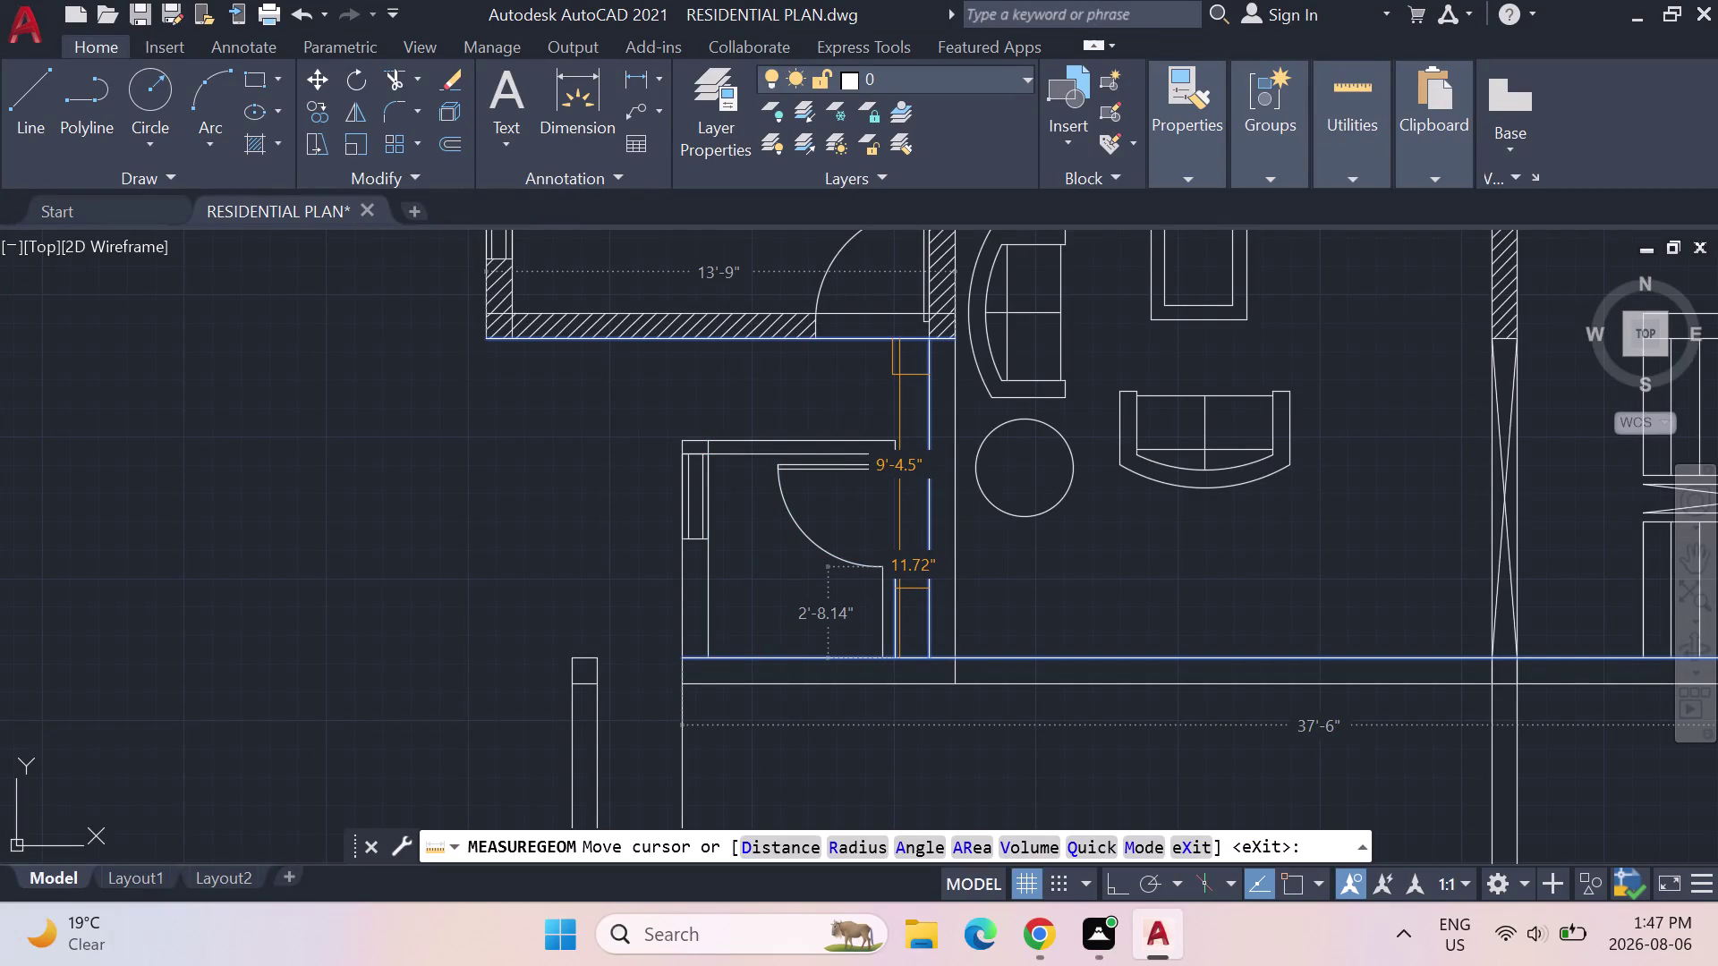
End the previous distance measurement and clear the command.
scroll(down, 3)
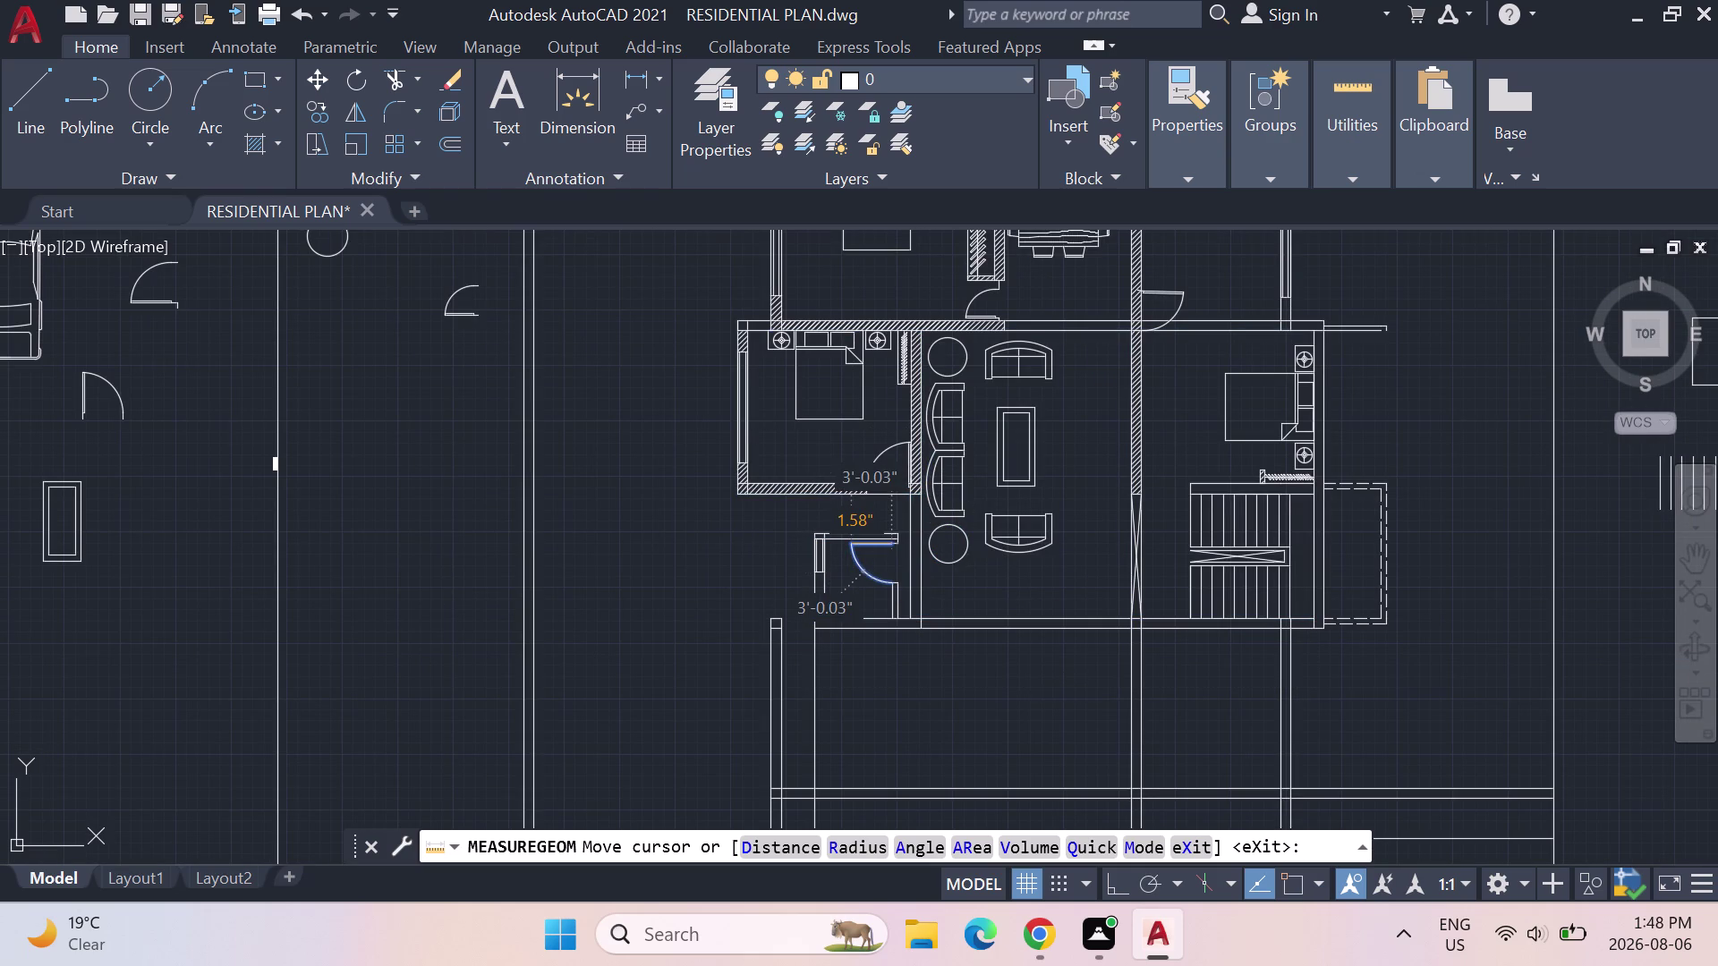
scroll(down, 3)
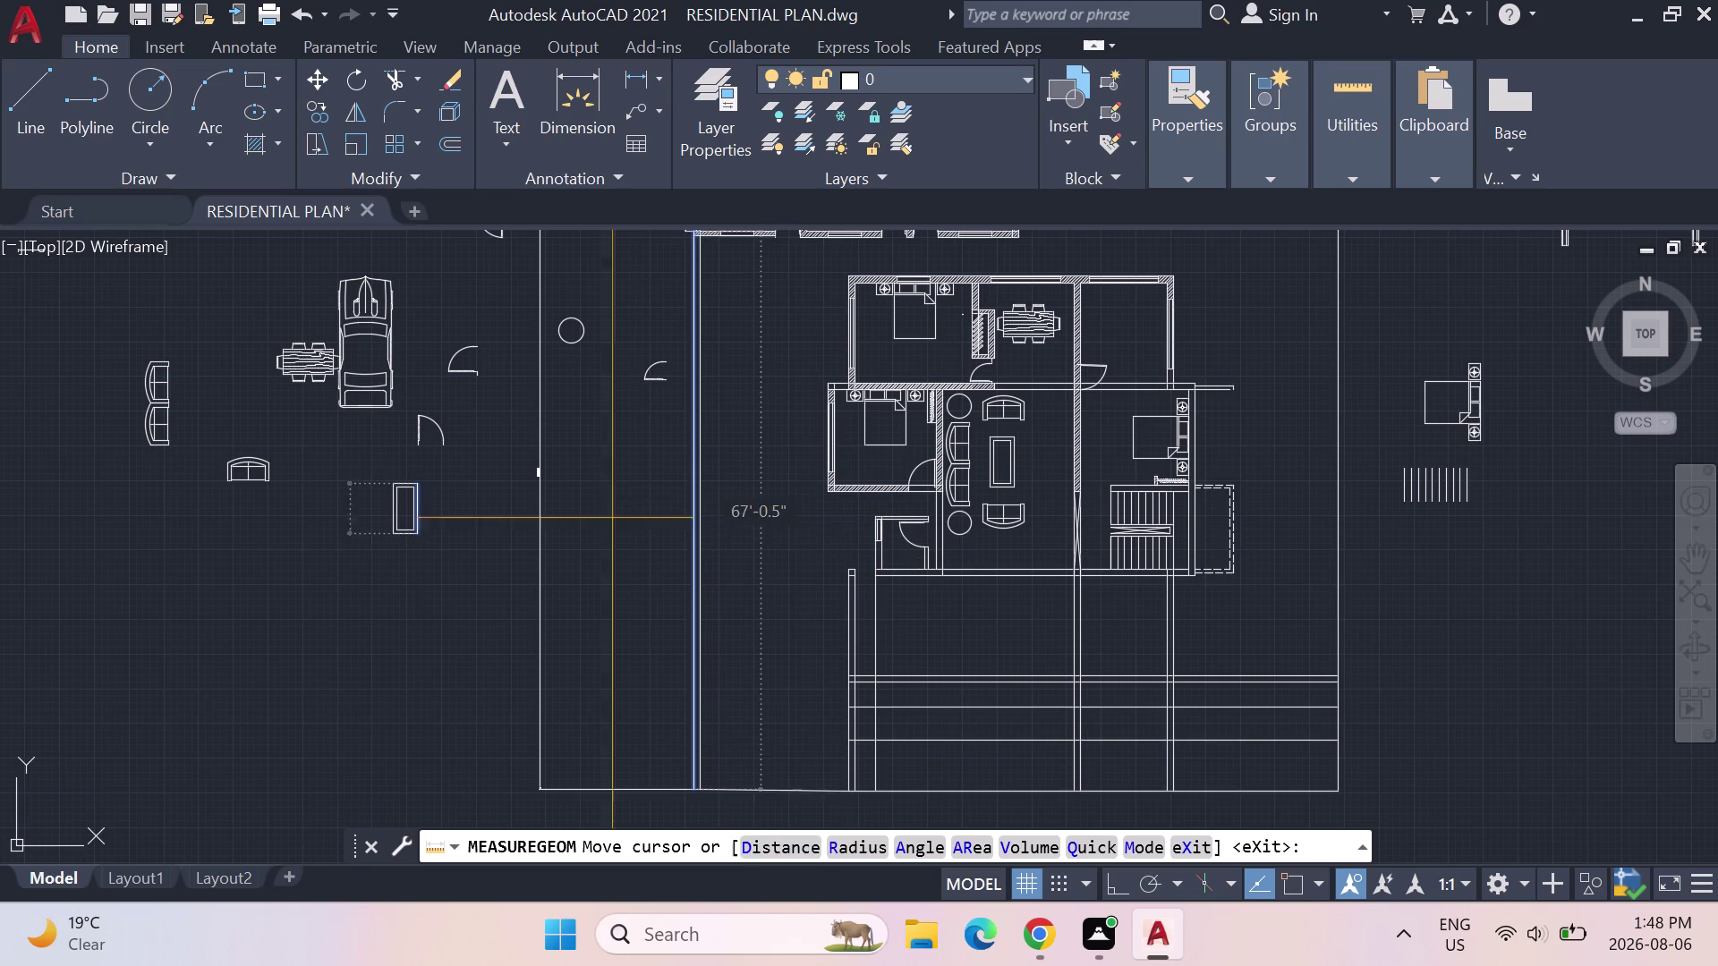
key(Escape)
key(Escape)
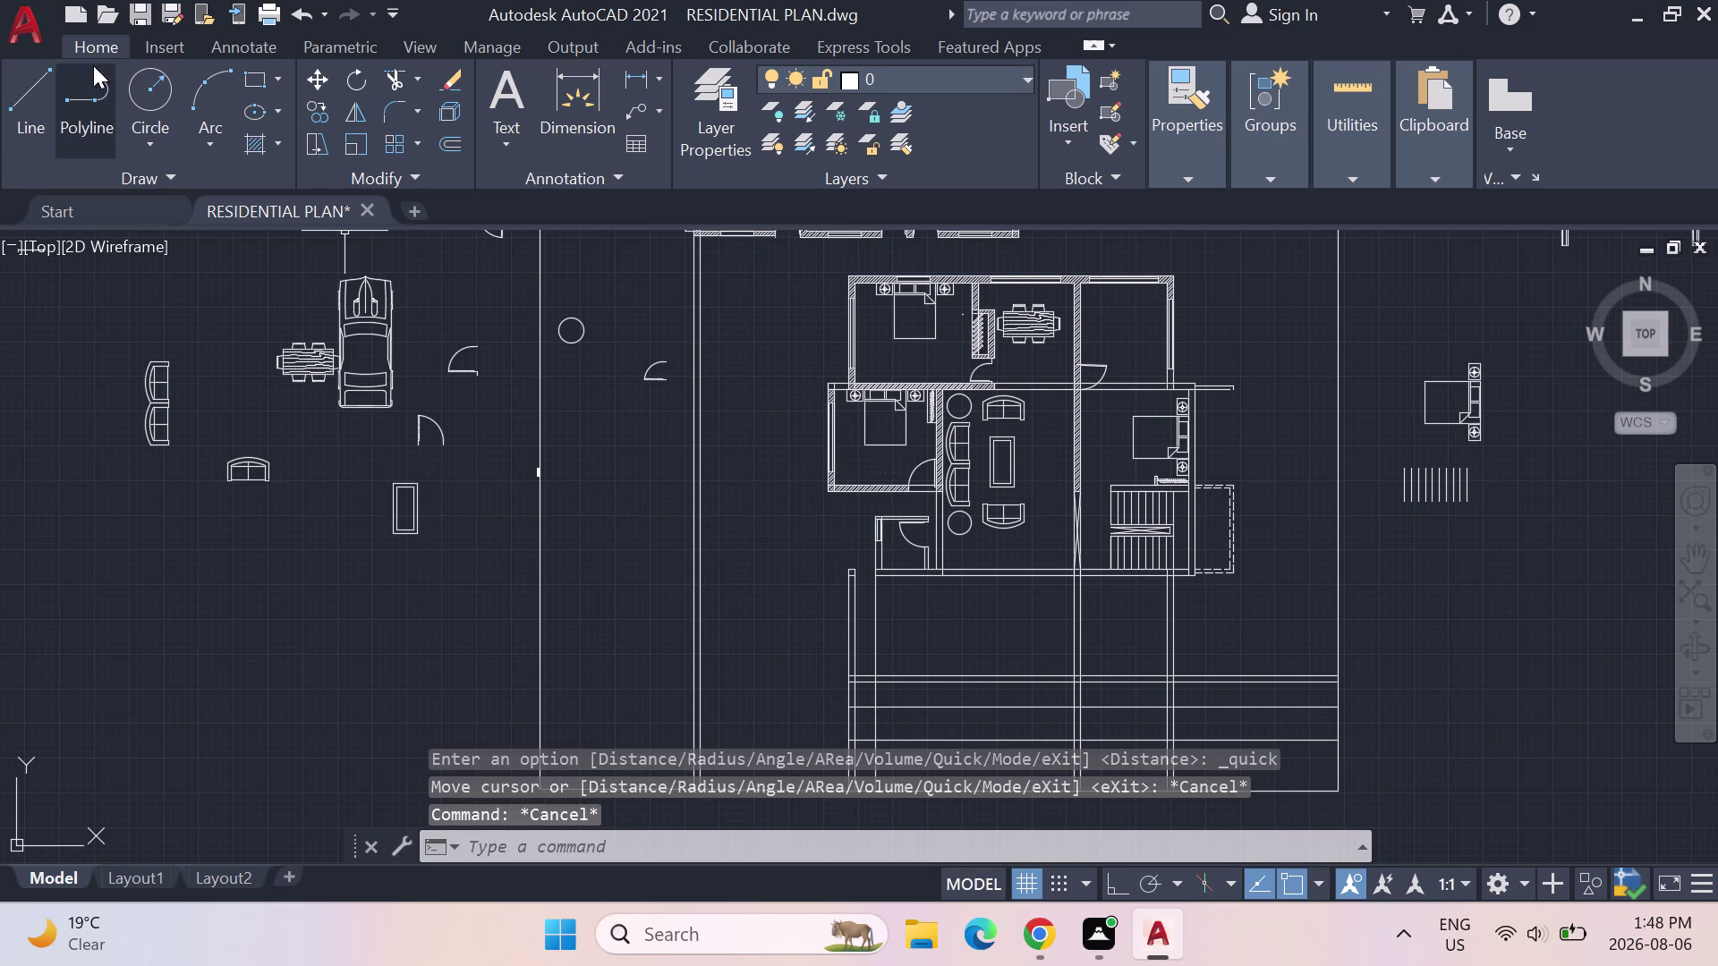
Begin an Ortho-constrained vertical line from the small room's corner, then cancel it.
click(30, 89)
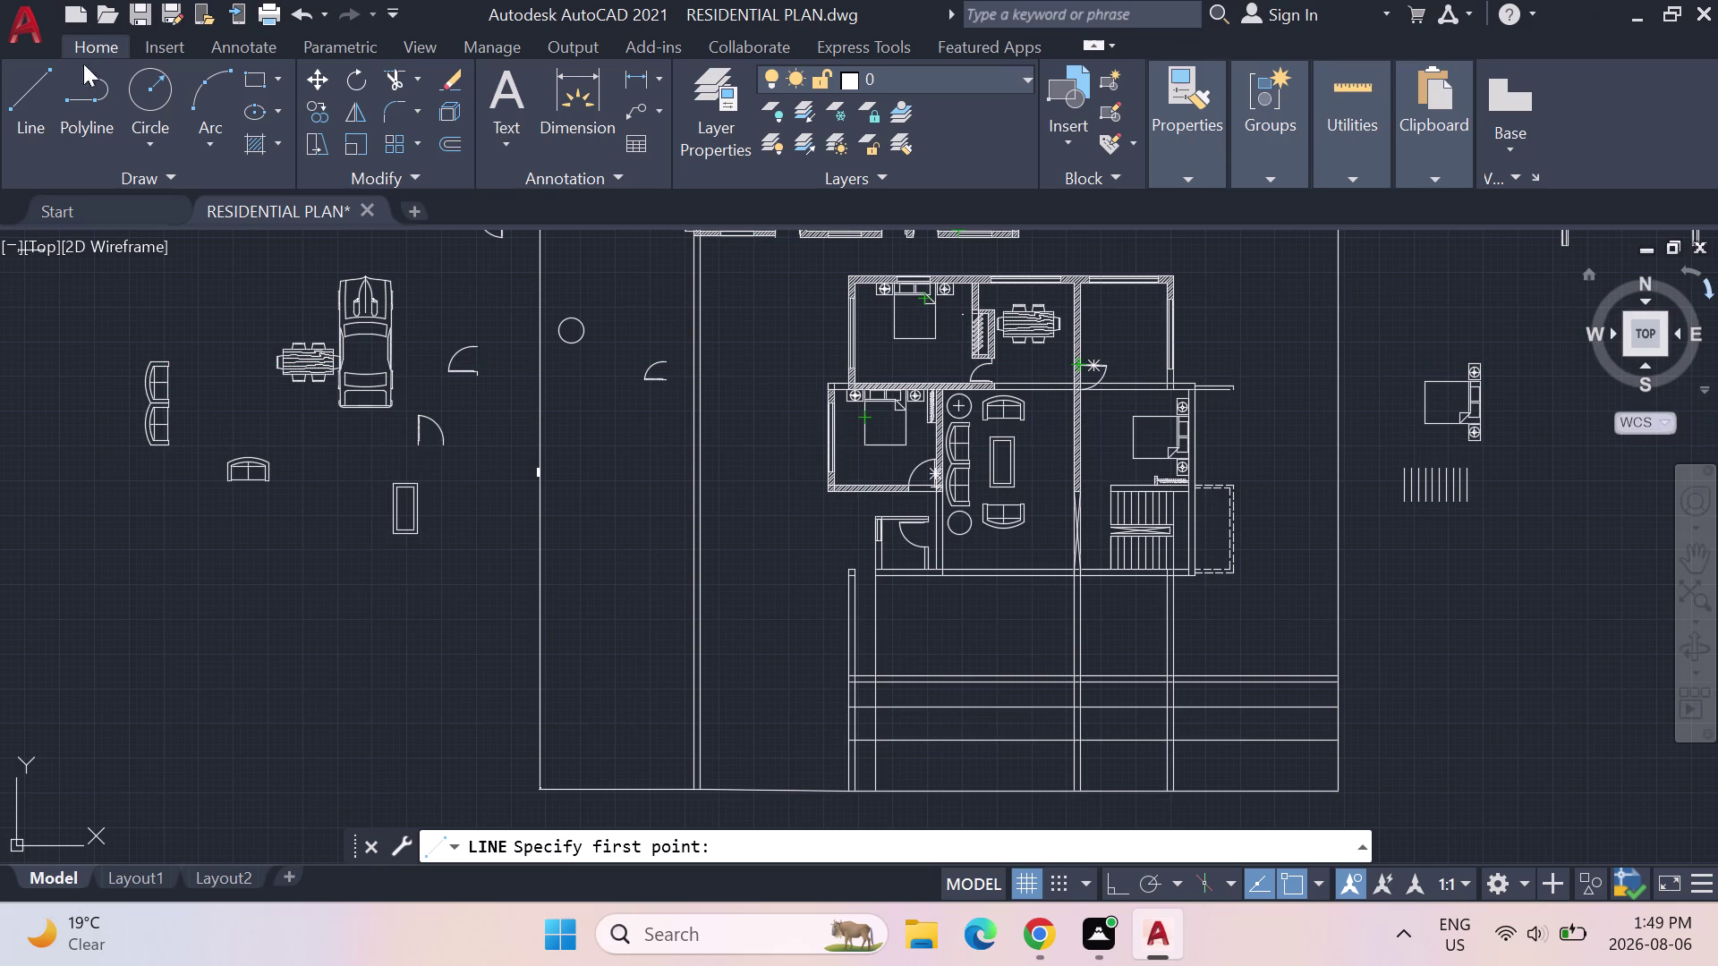
click(28, 111)
scroll(up, 3)
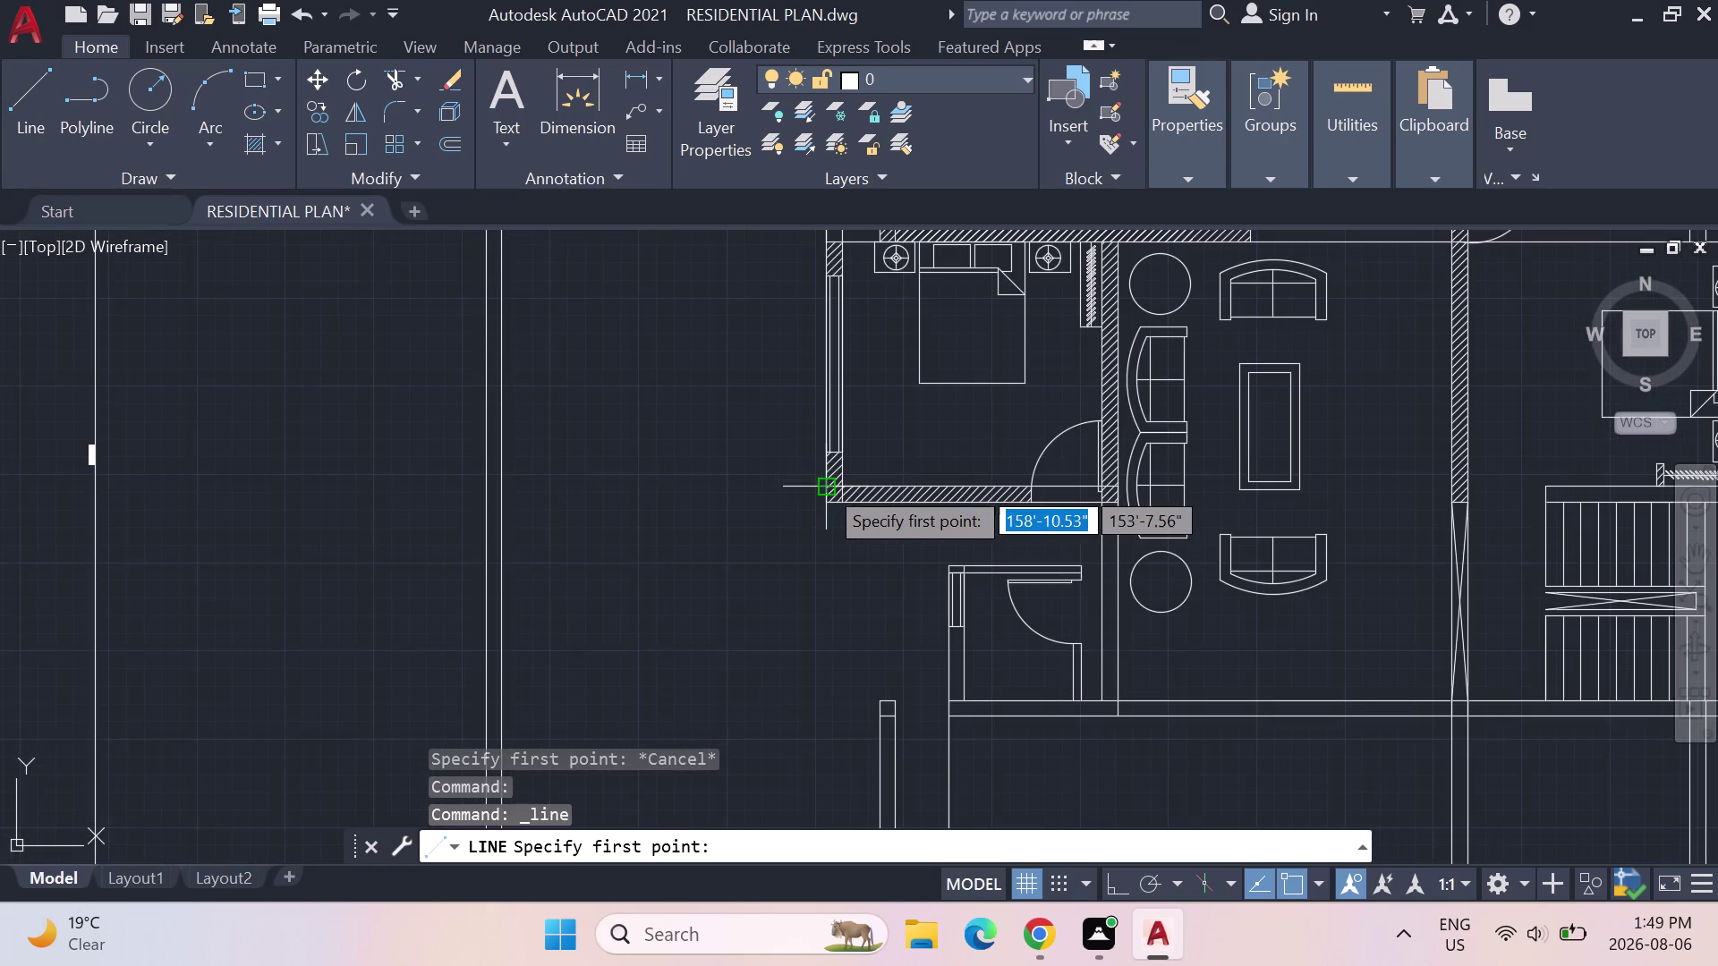
click(825, 500)
scroll(down, 3)
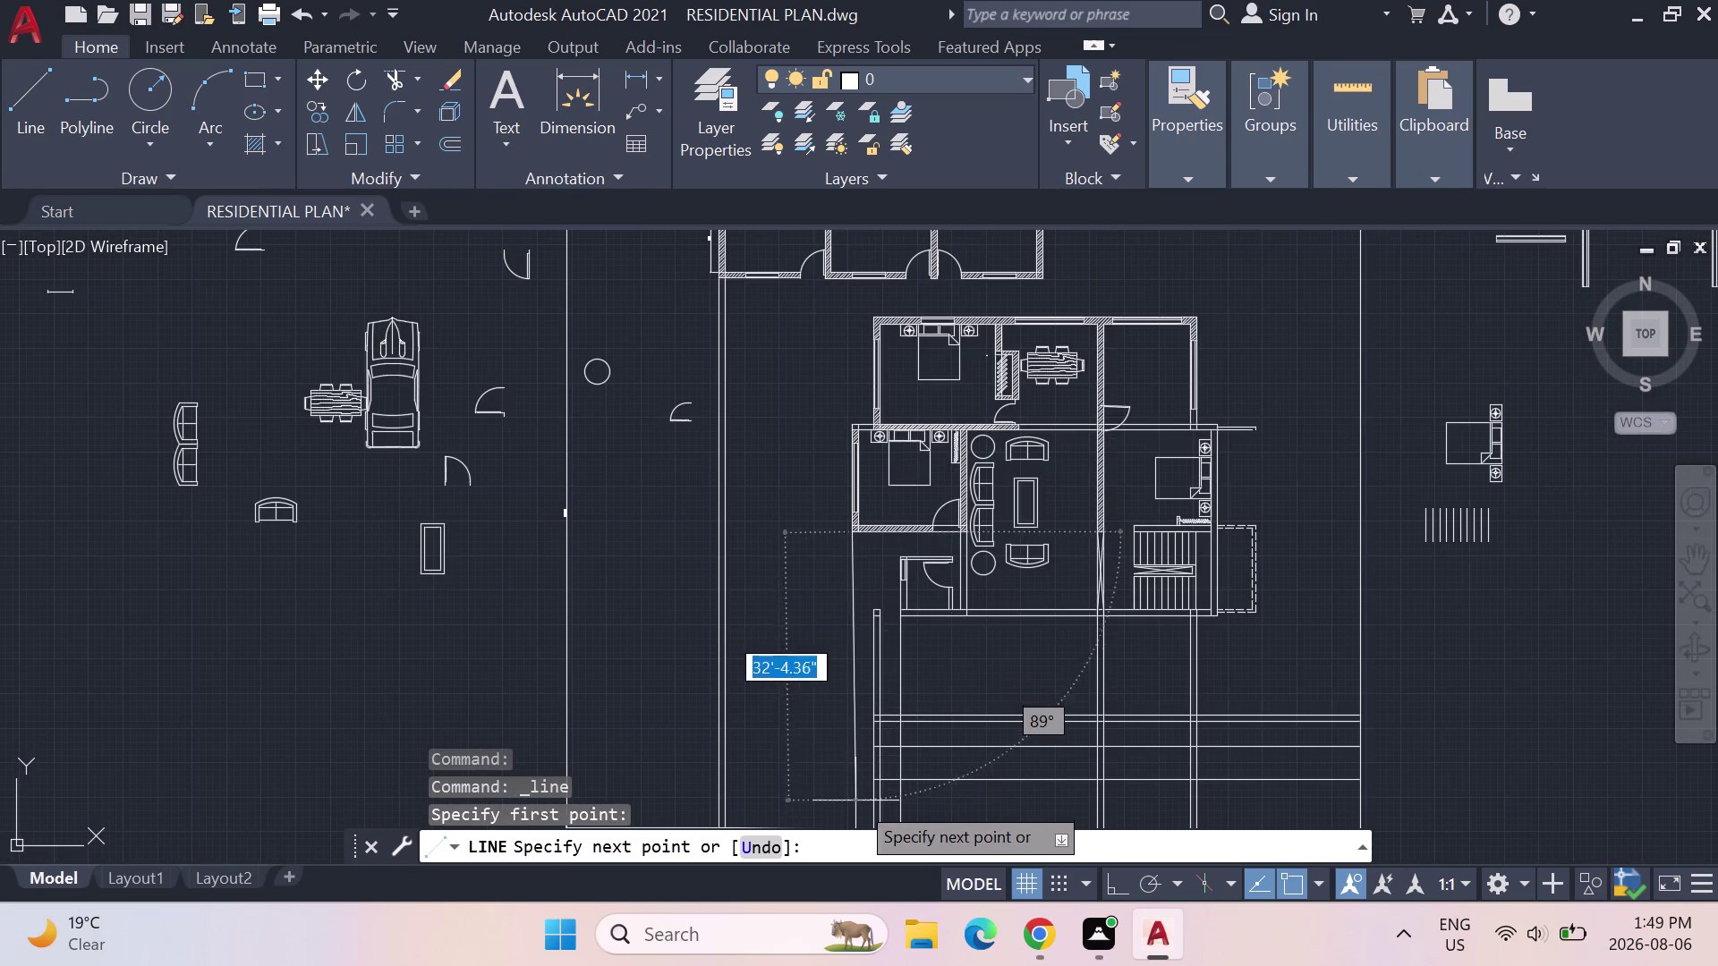
click(1110, 887)
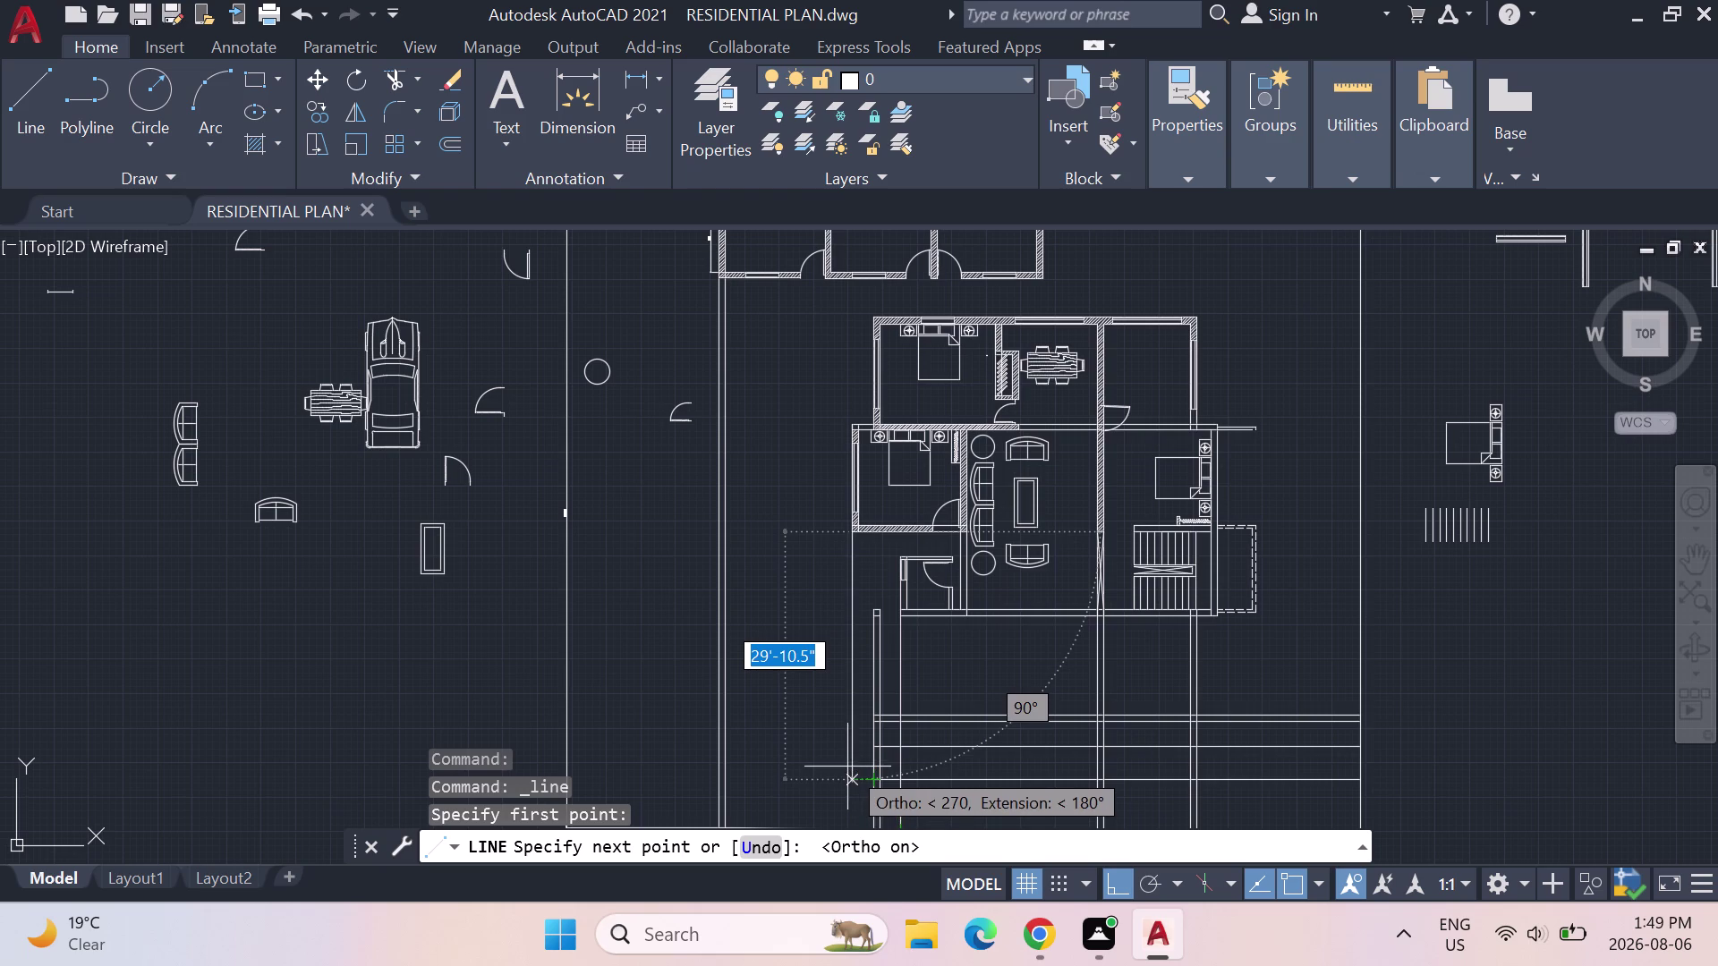
click(847, 767)
key(Escape)
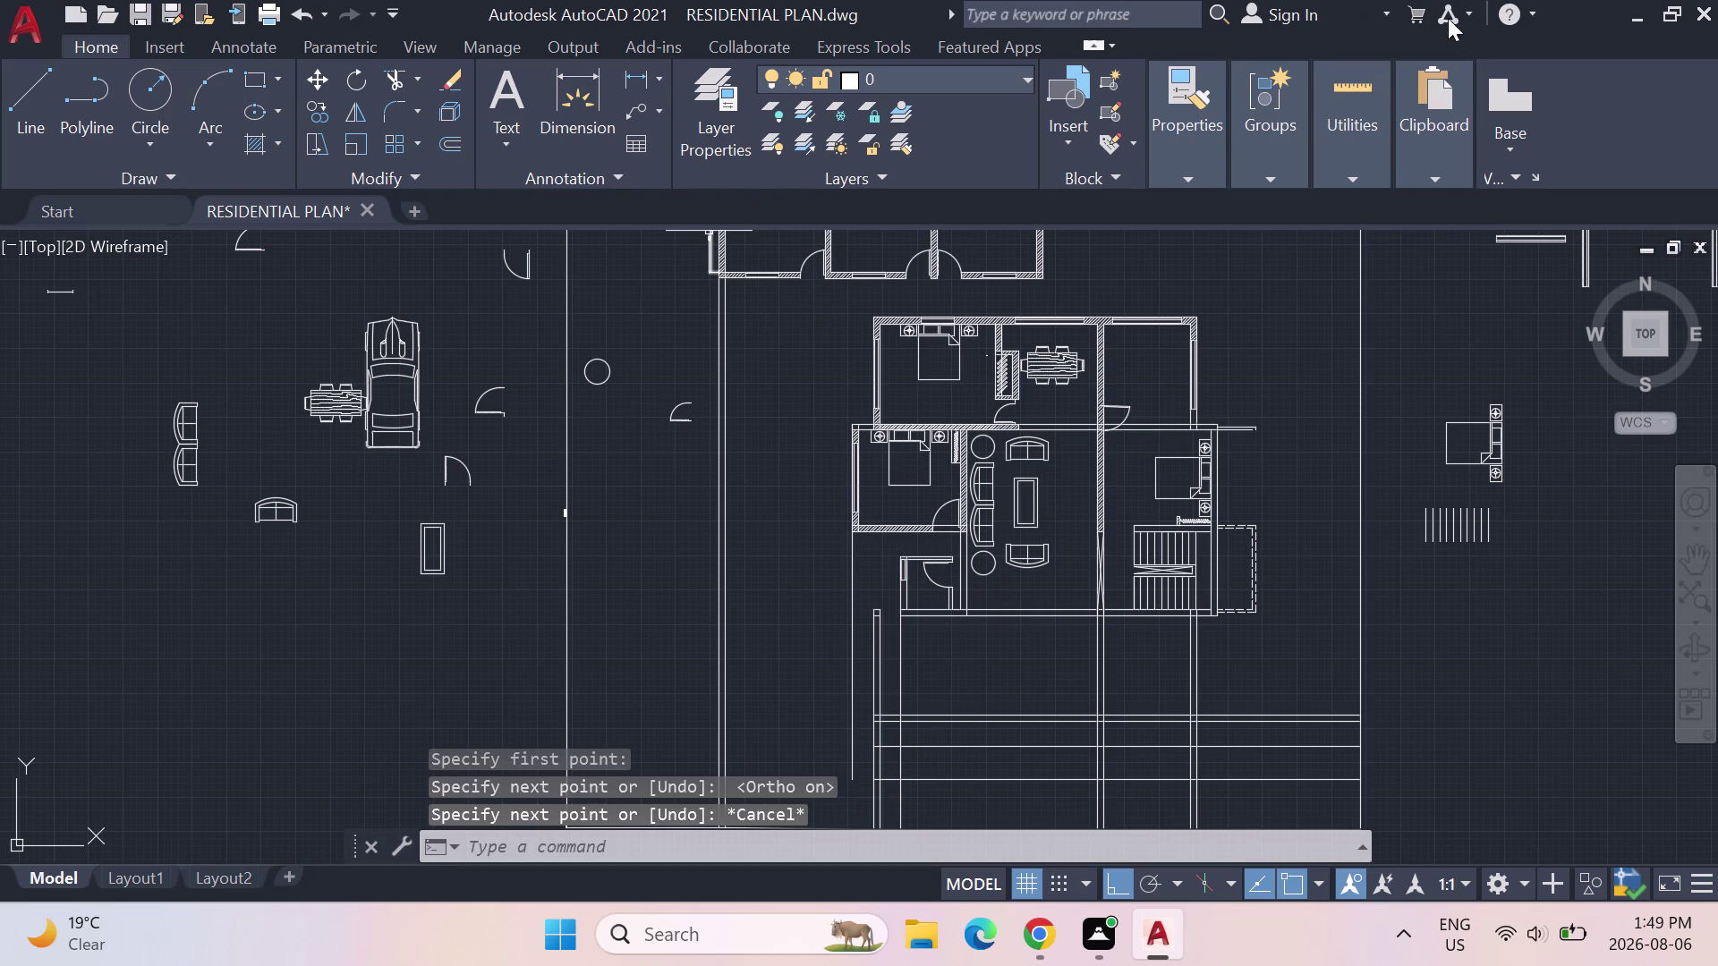
click(1373, 151)
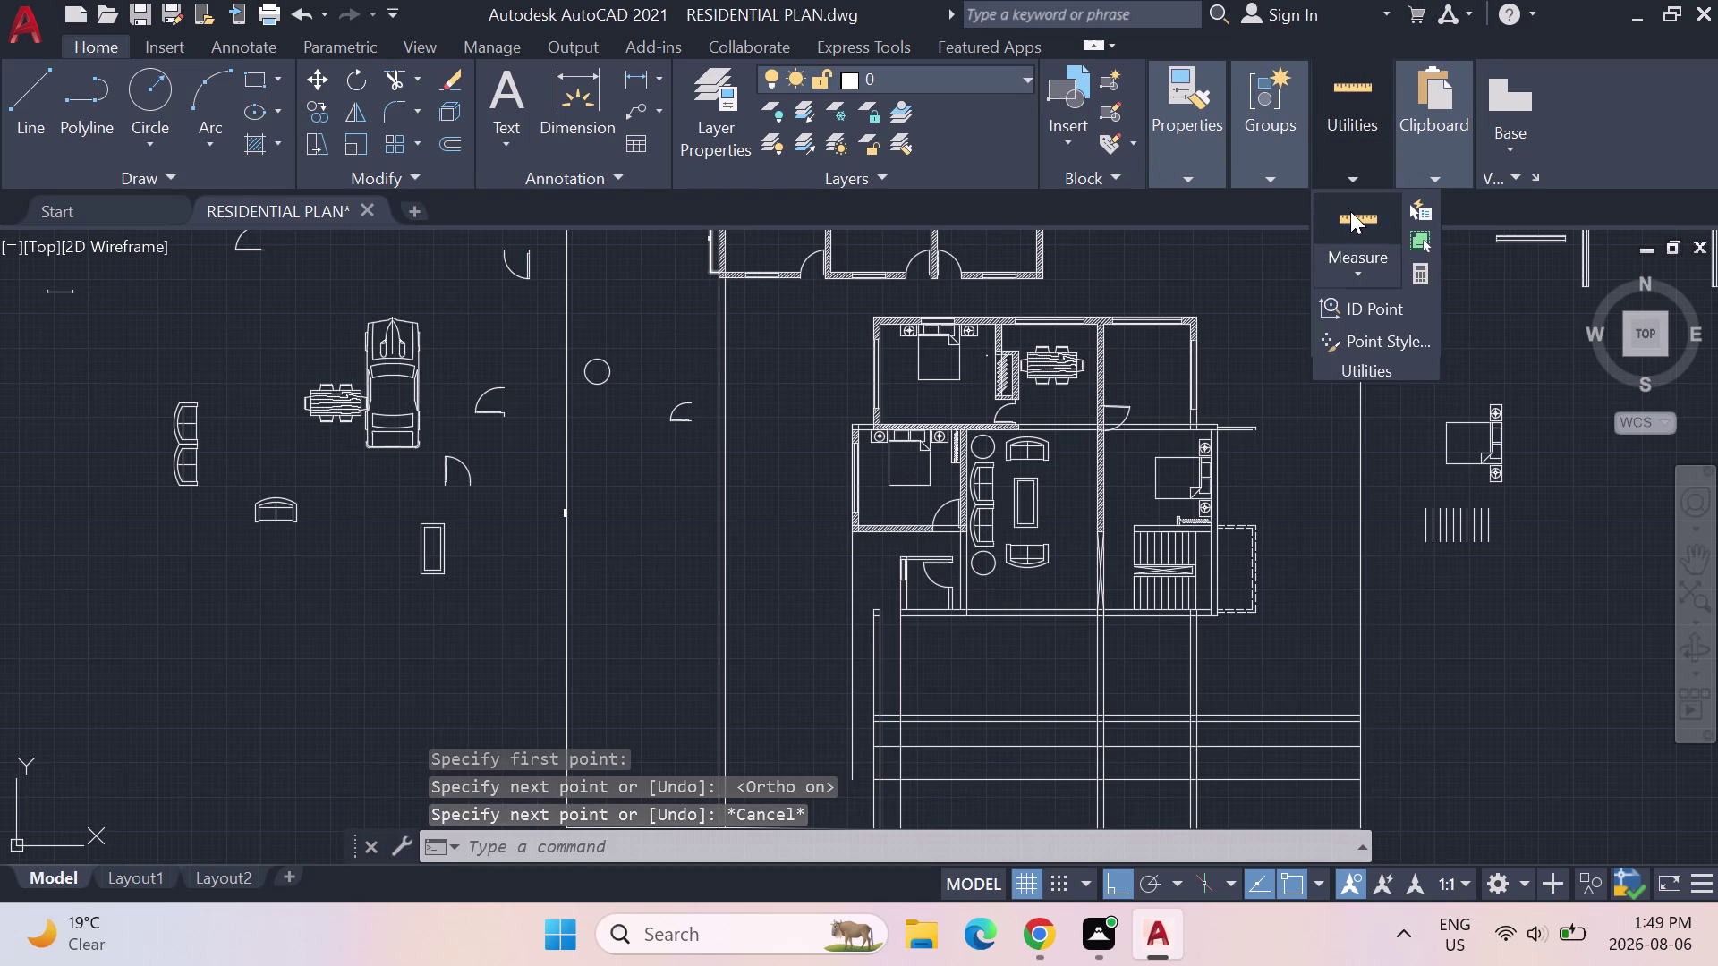
click(1350, 212)
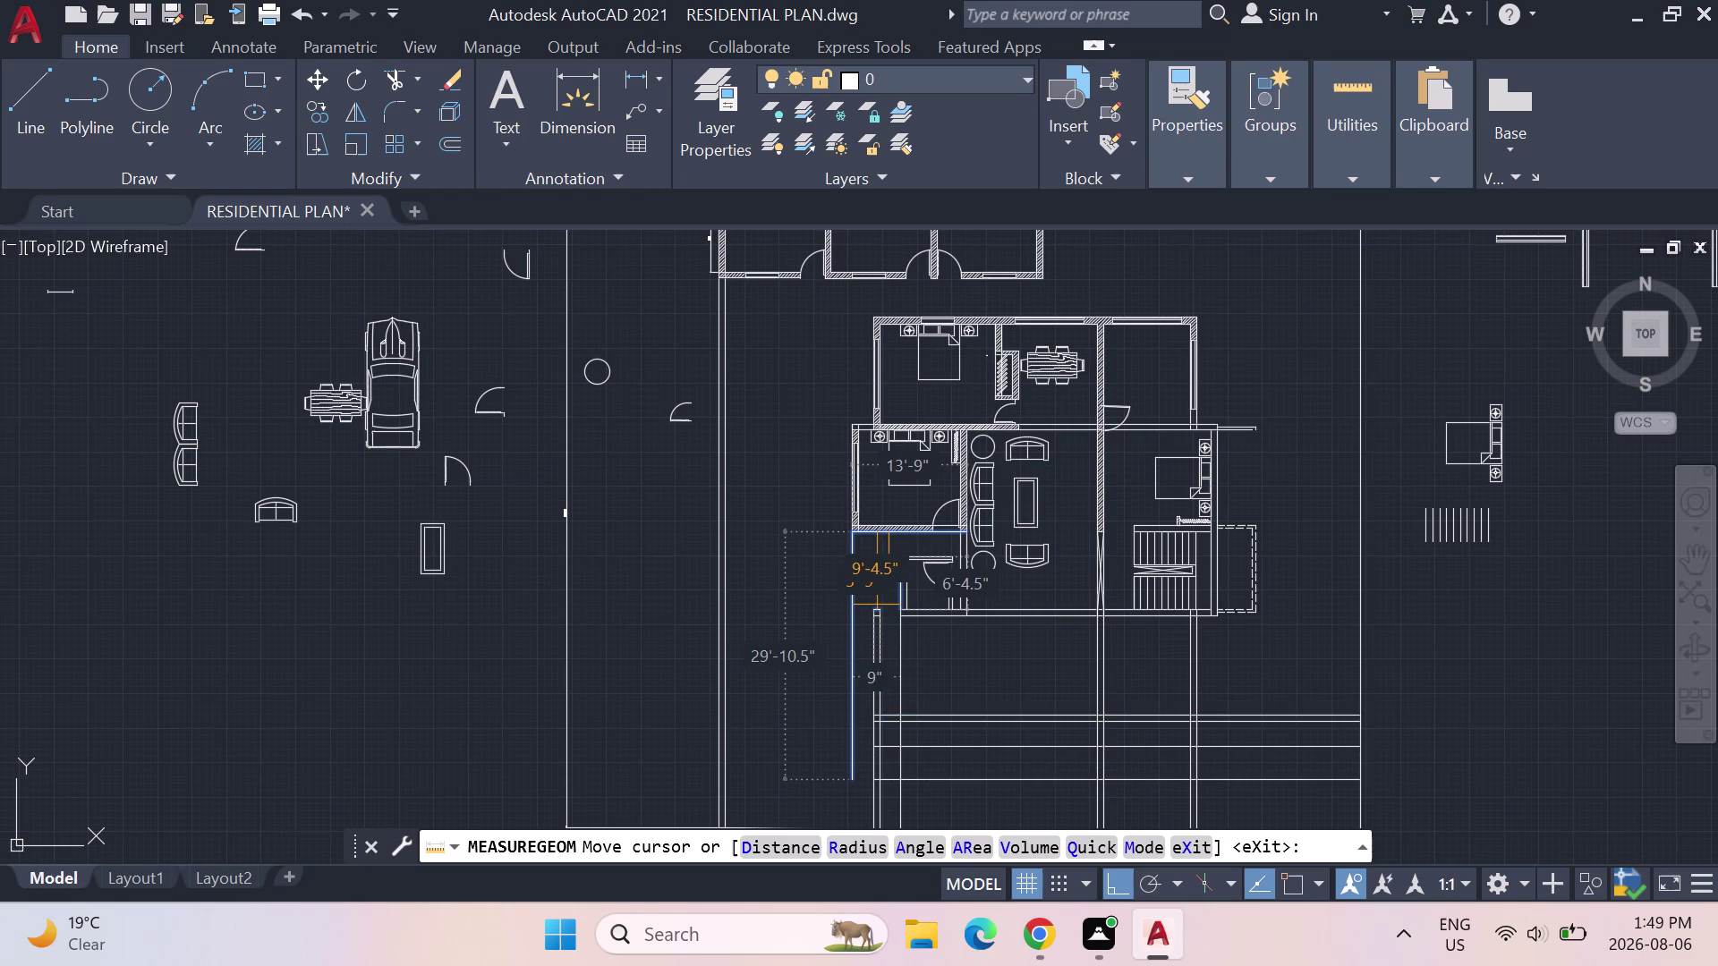
key(Escape)
key(Escape)
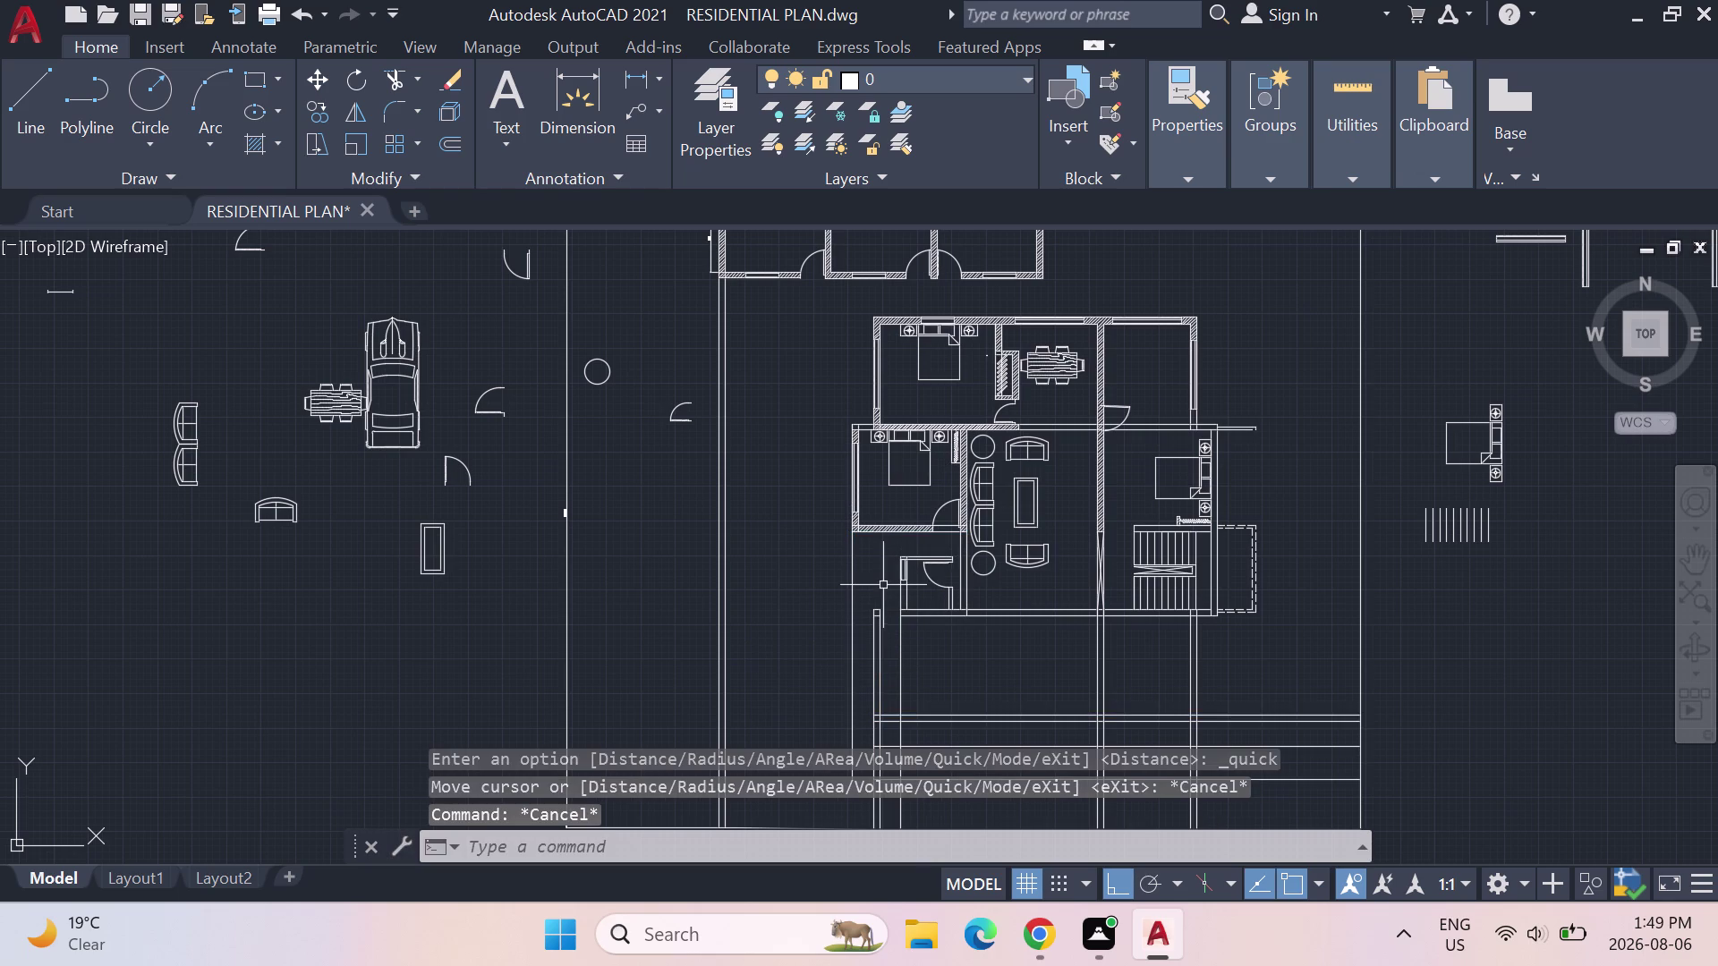
scroll(up, 3)
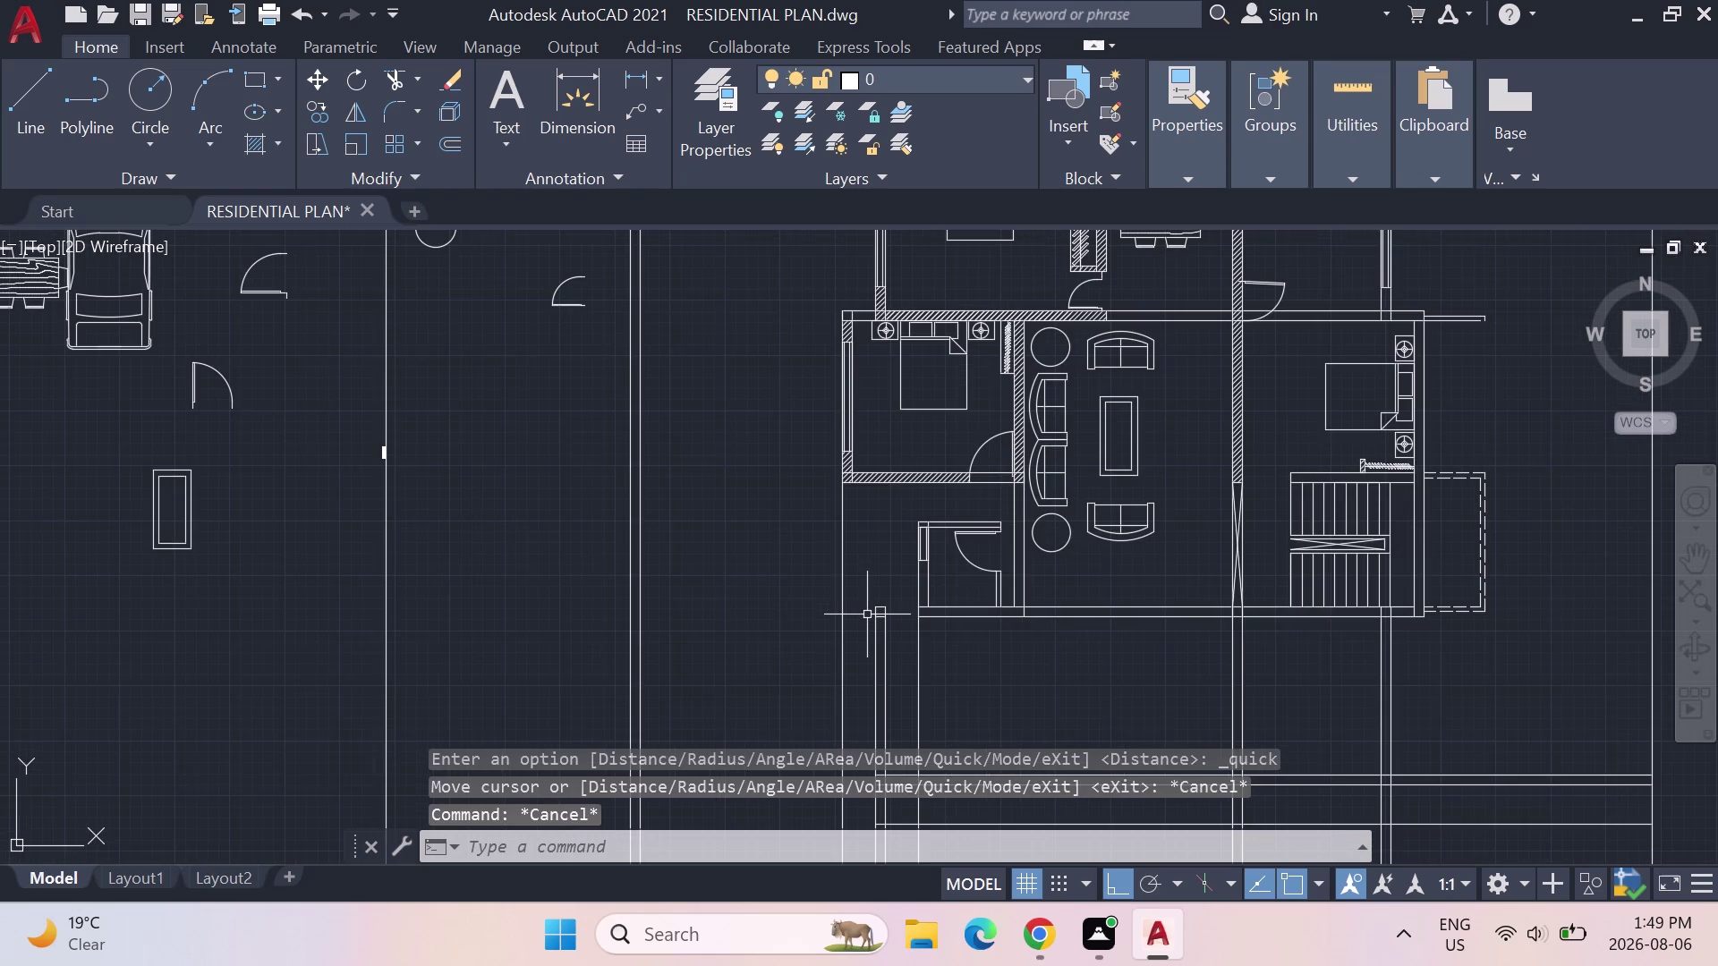
key(Escape)
key(Escape)
key(Escape)
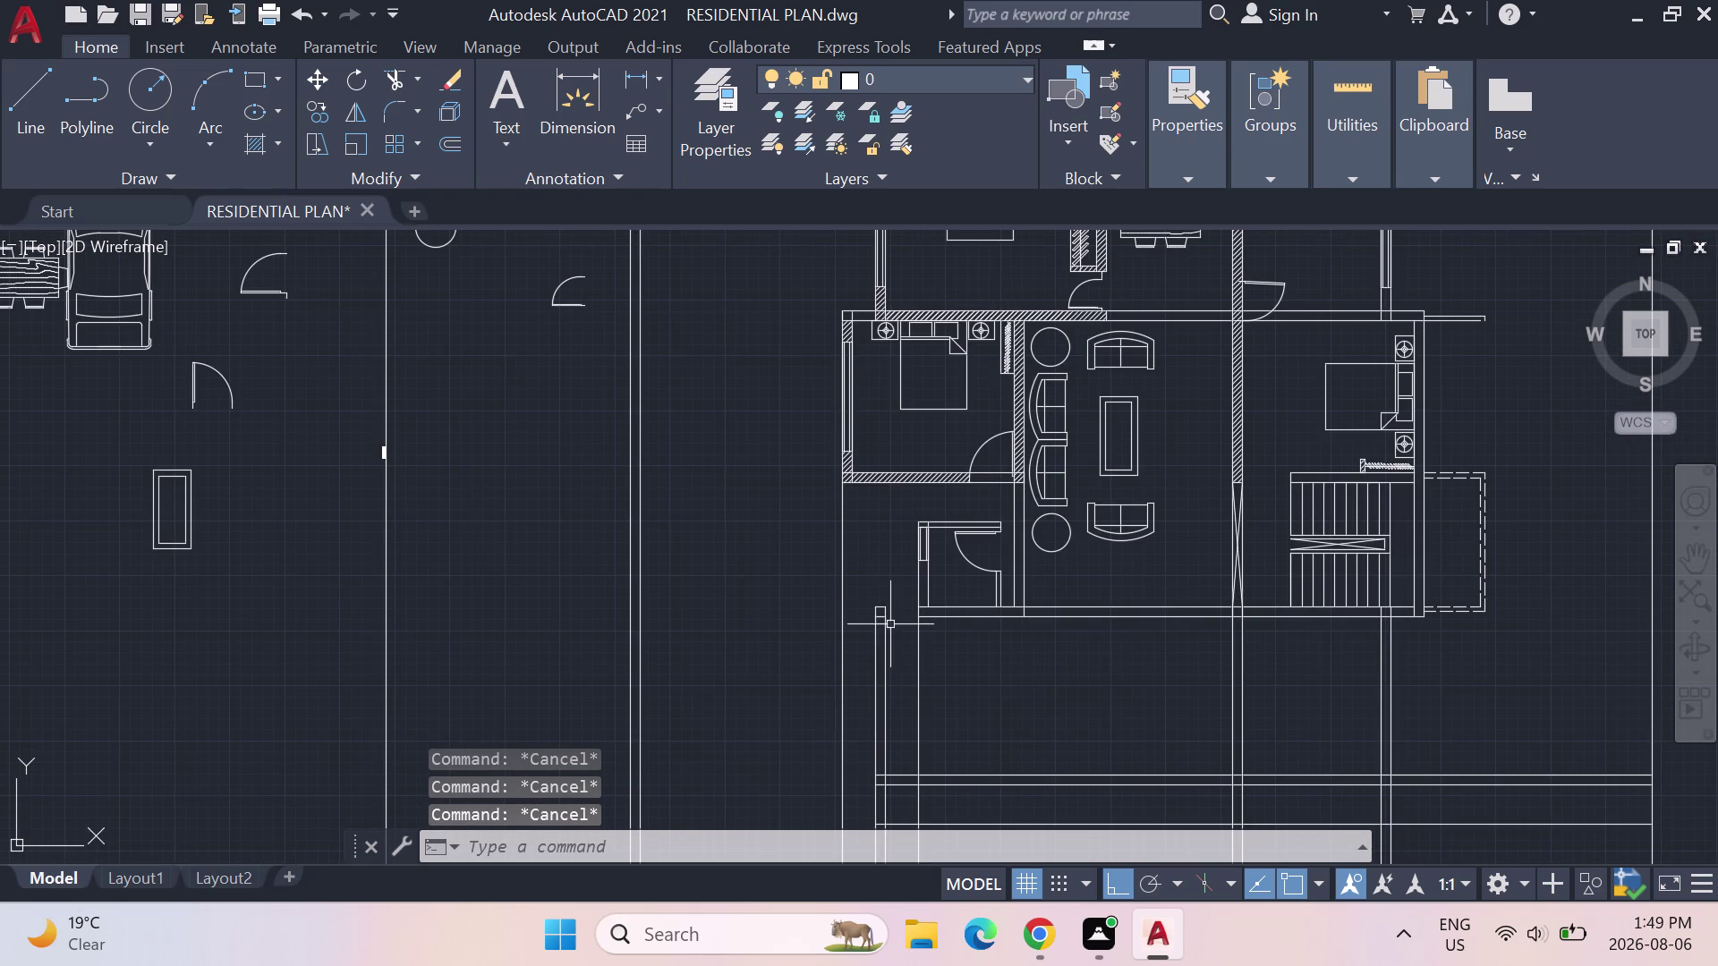
text(TRIM)
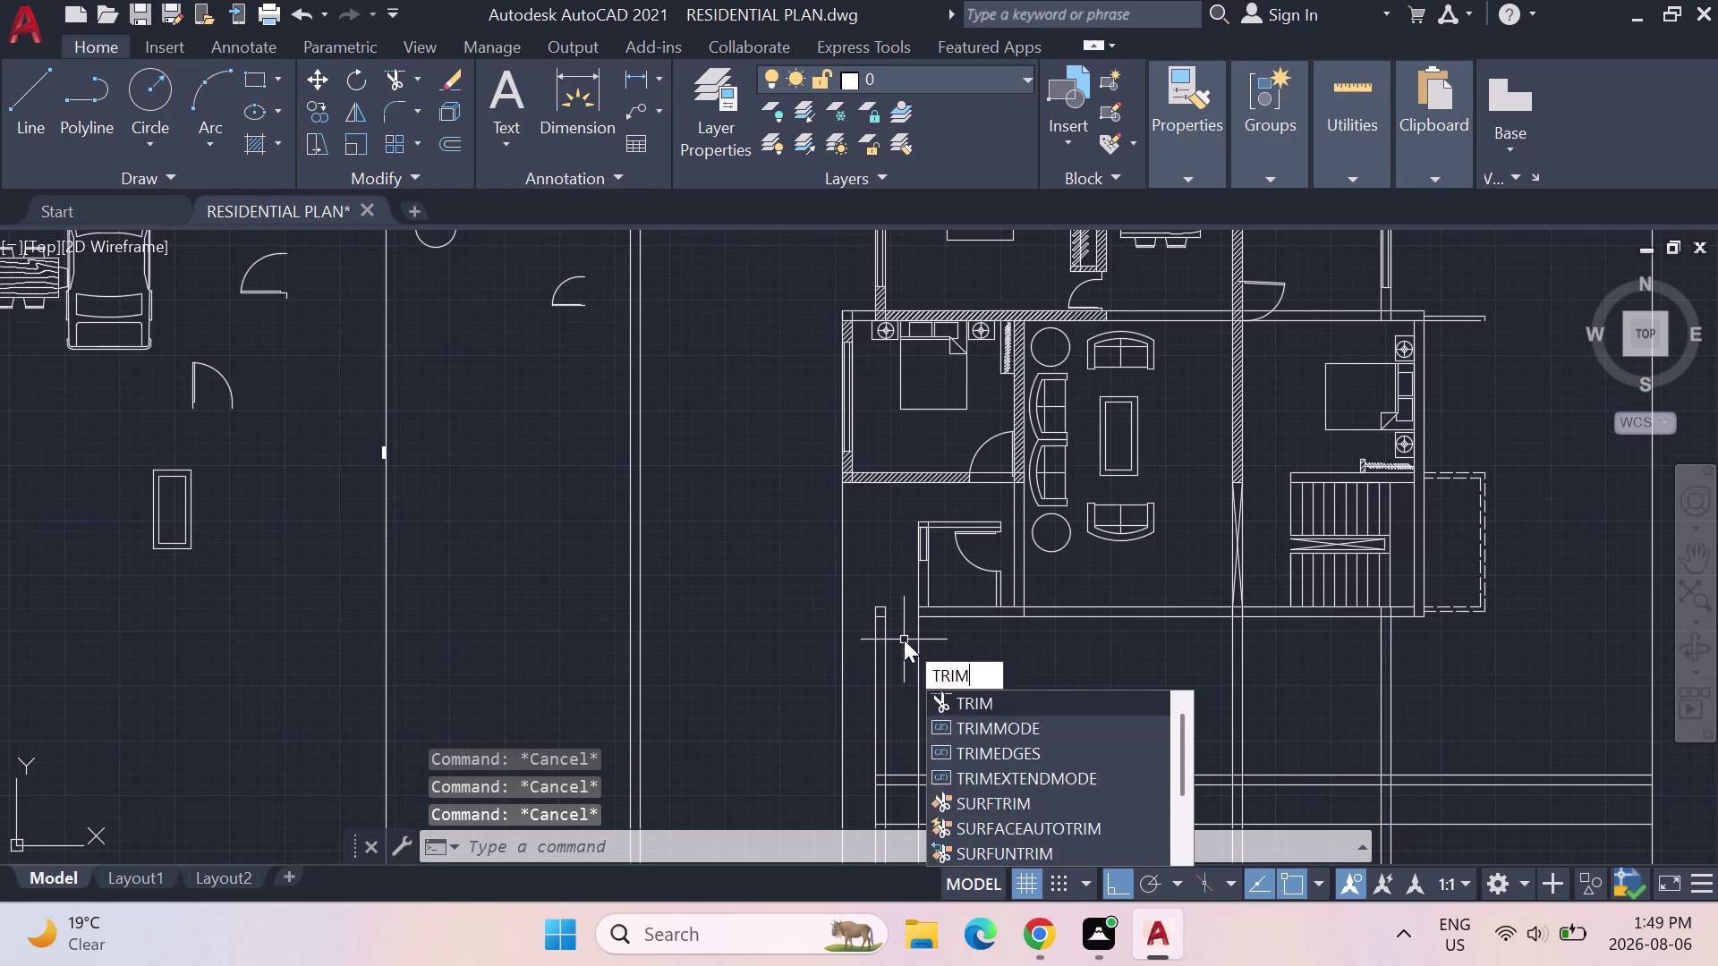
Trim the stray stub and leftover short segments below the small room's doorway.
key(Return)
click(885, 697)
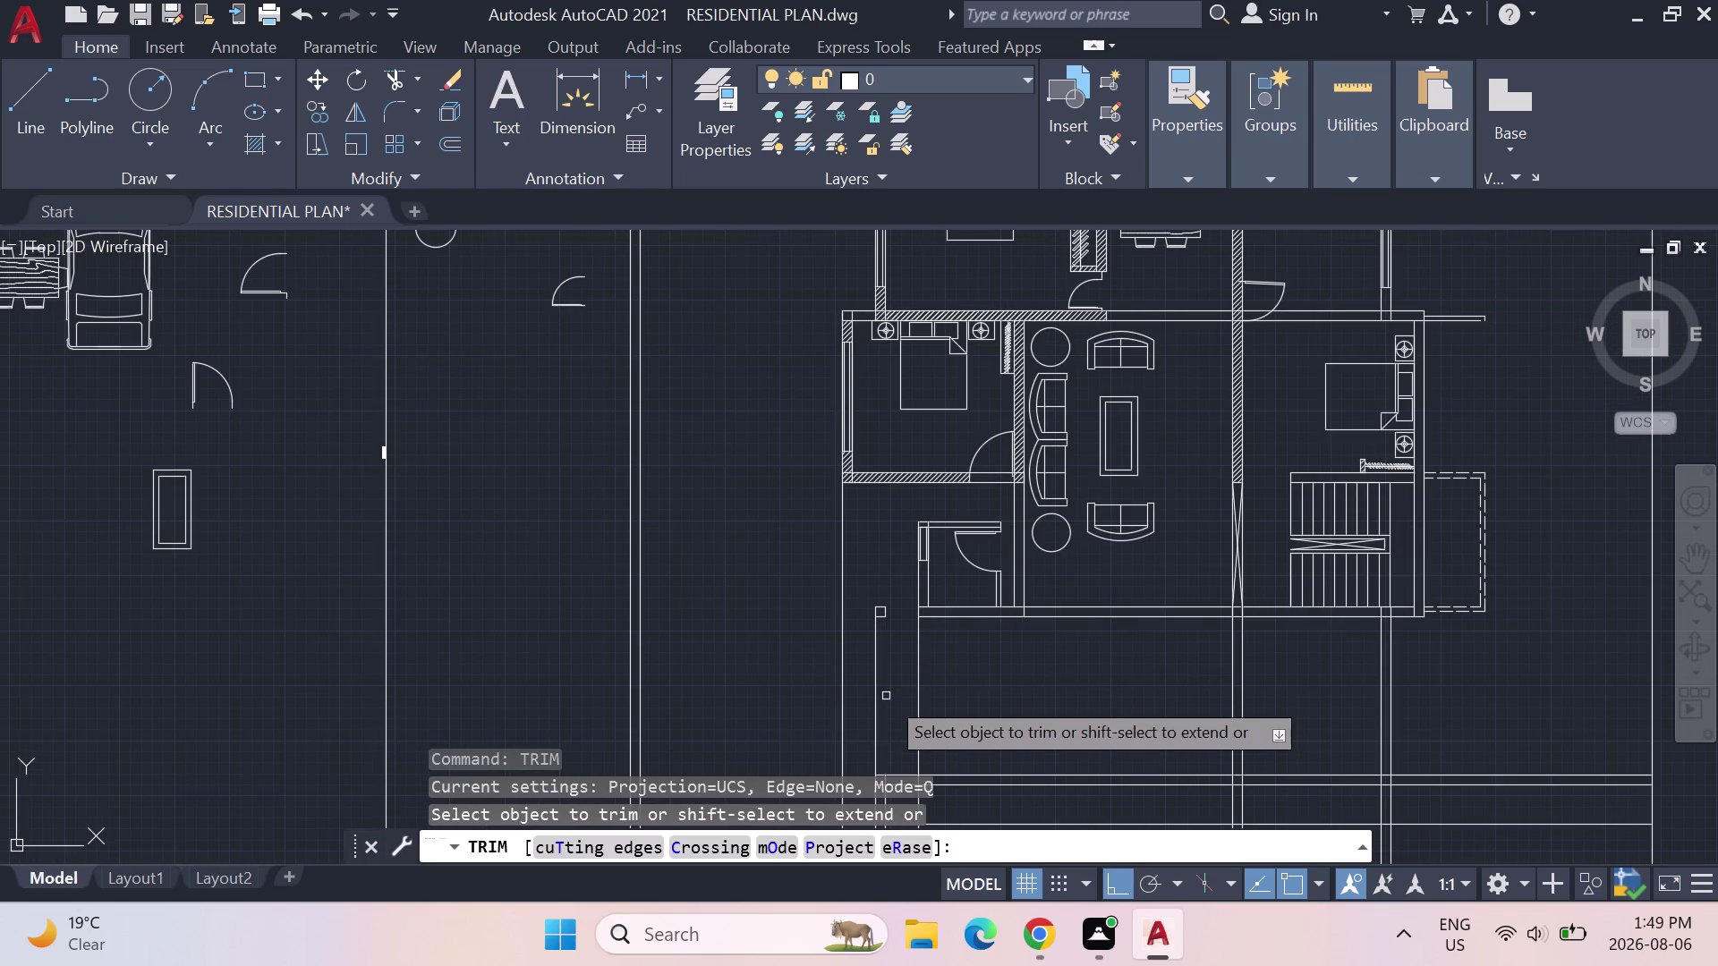
click(871, 700)
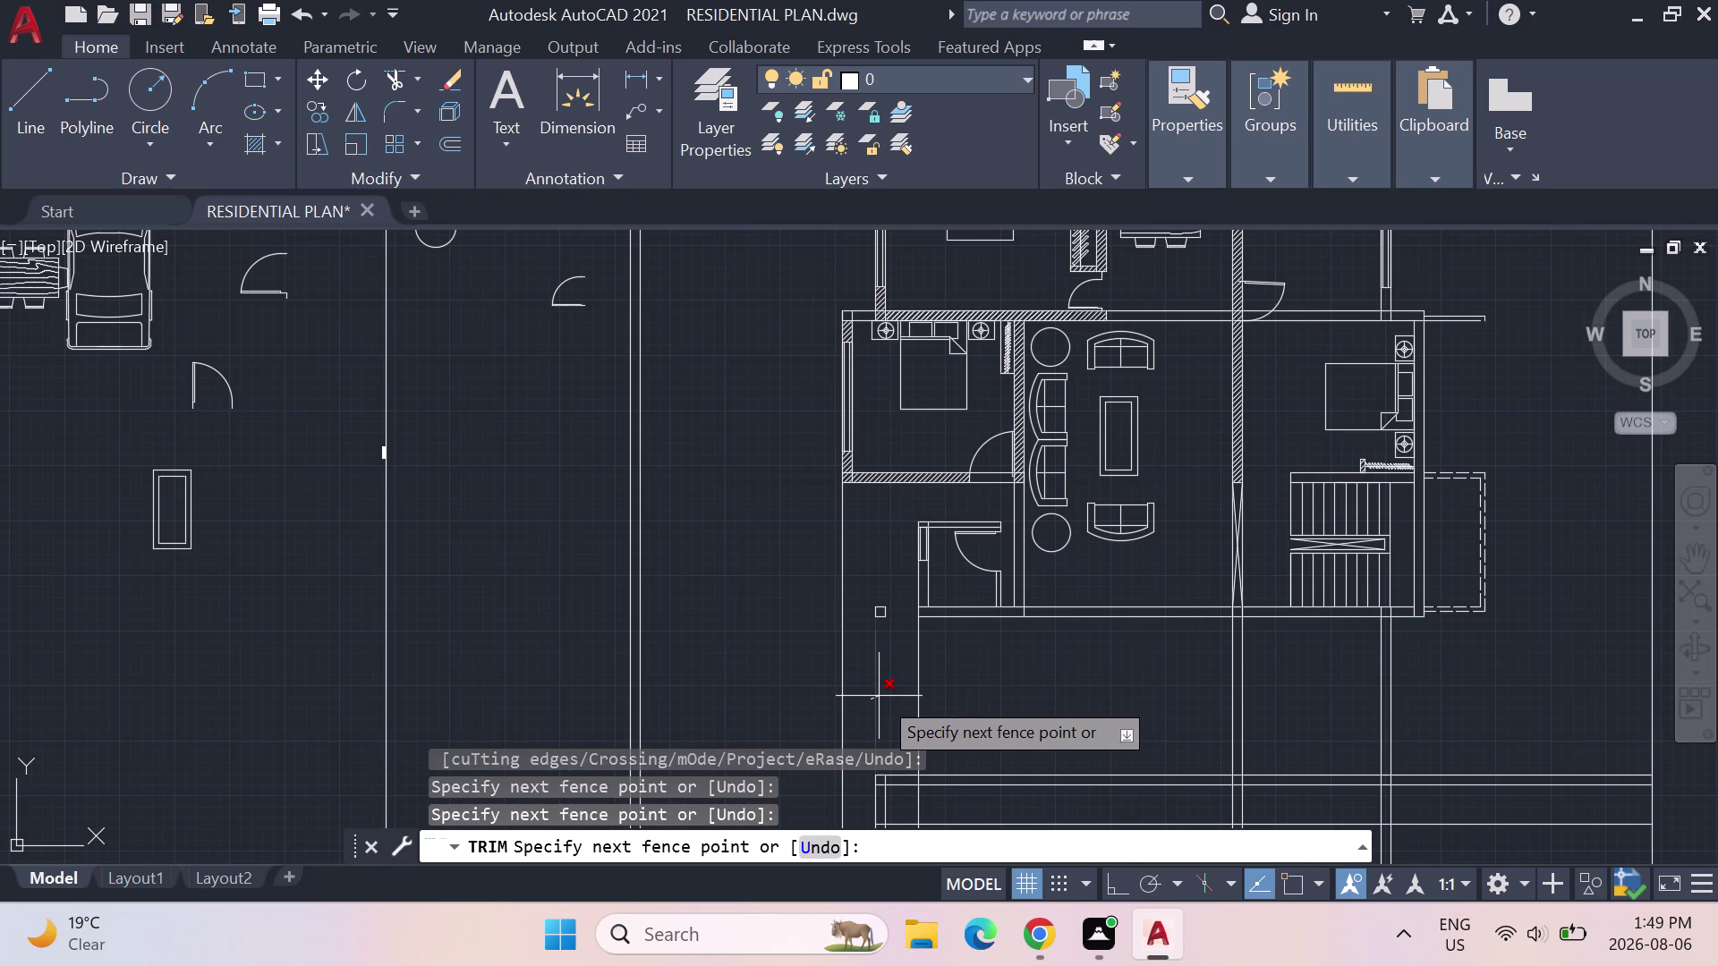
click(878, 696)
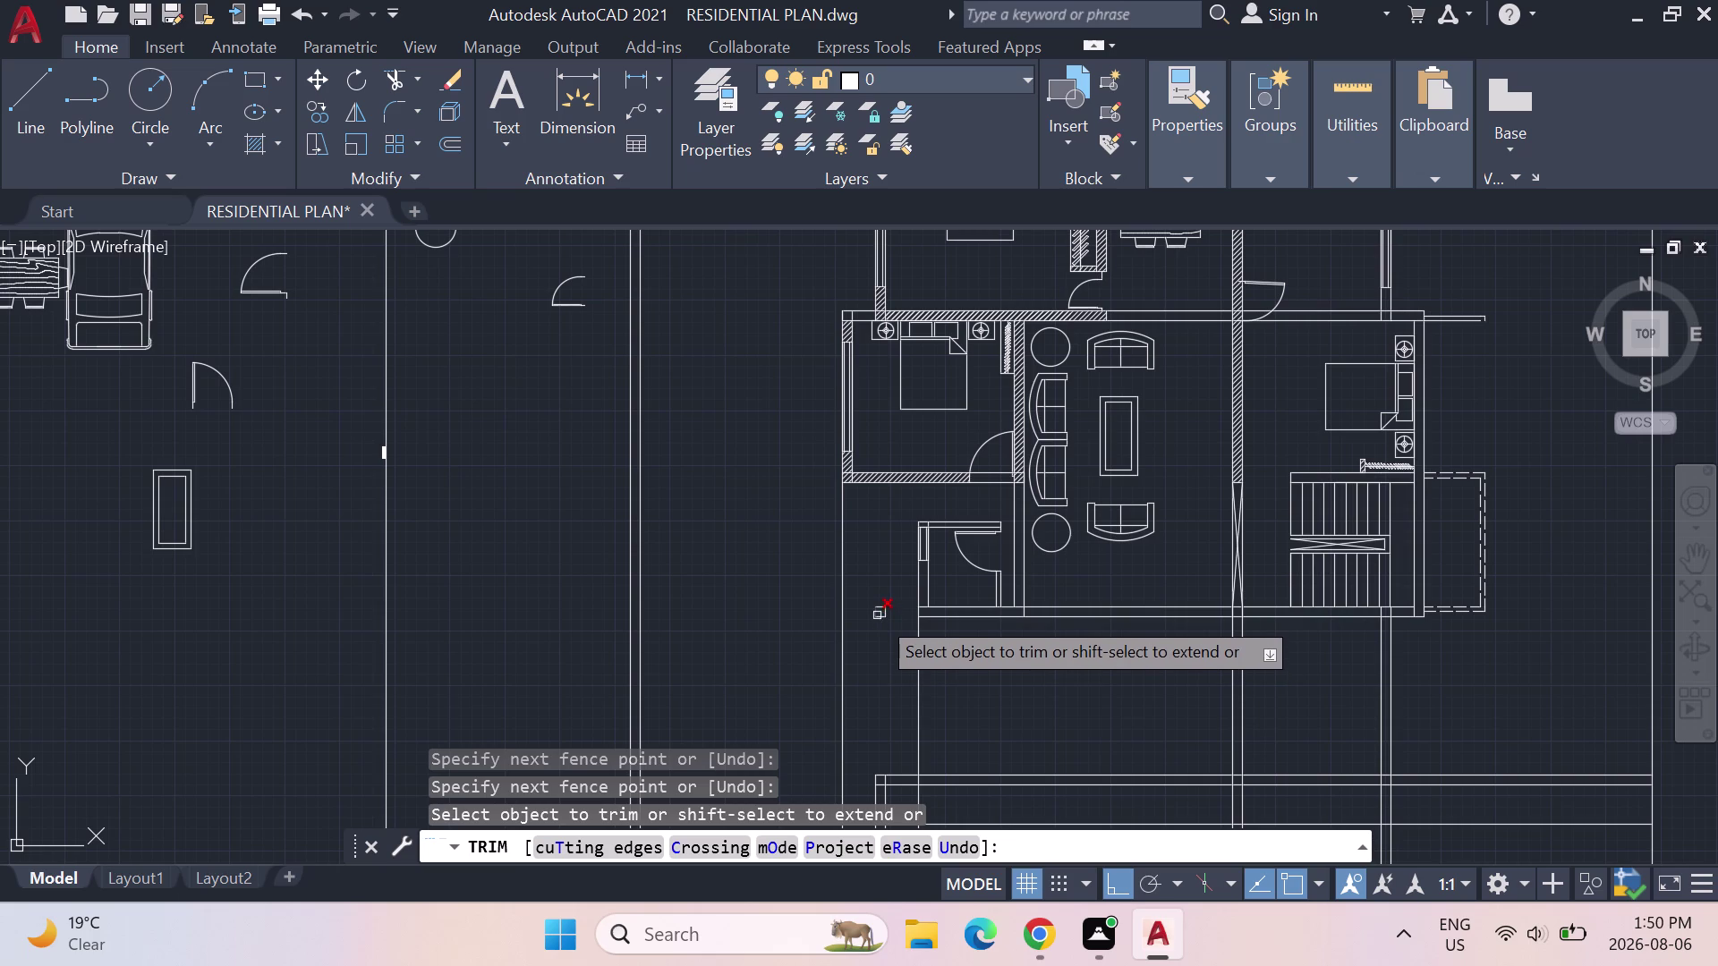
click(876, 615)
click(877, 608)
click(888, 611)
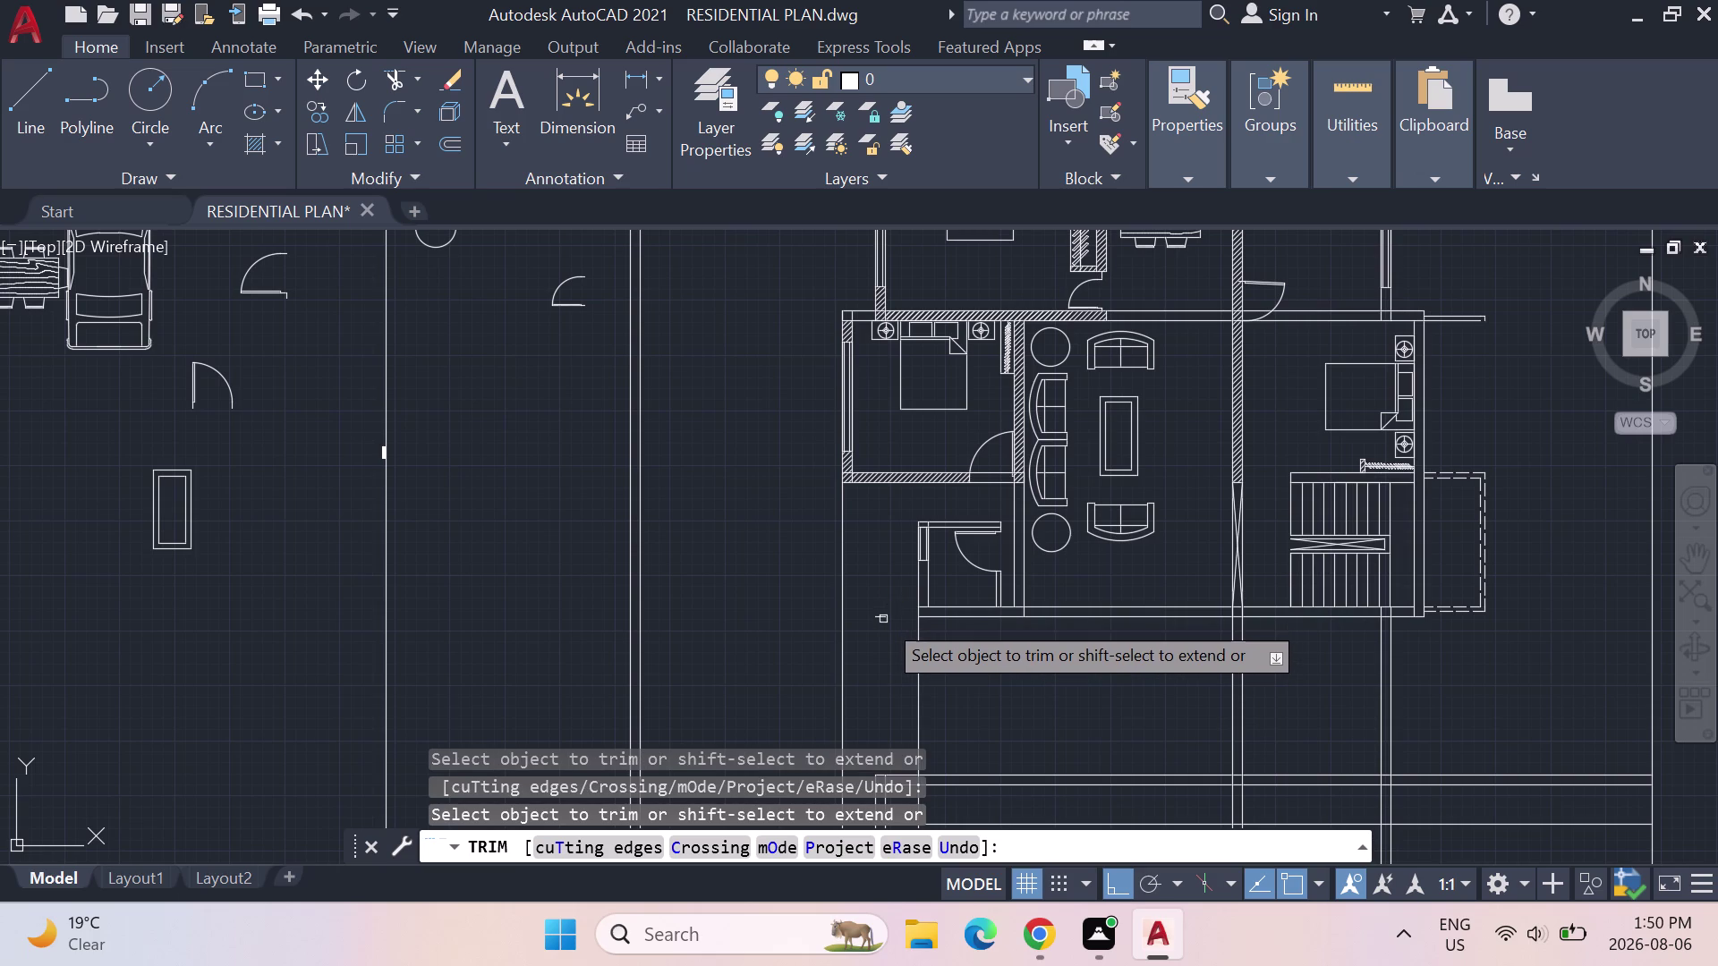
click(883, 619)
key(Escape)
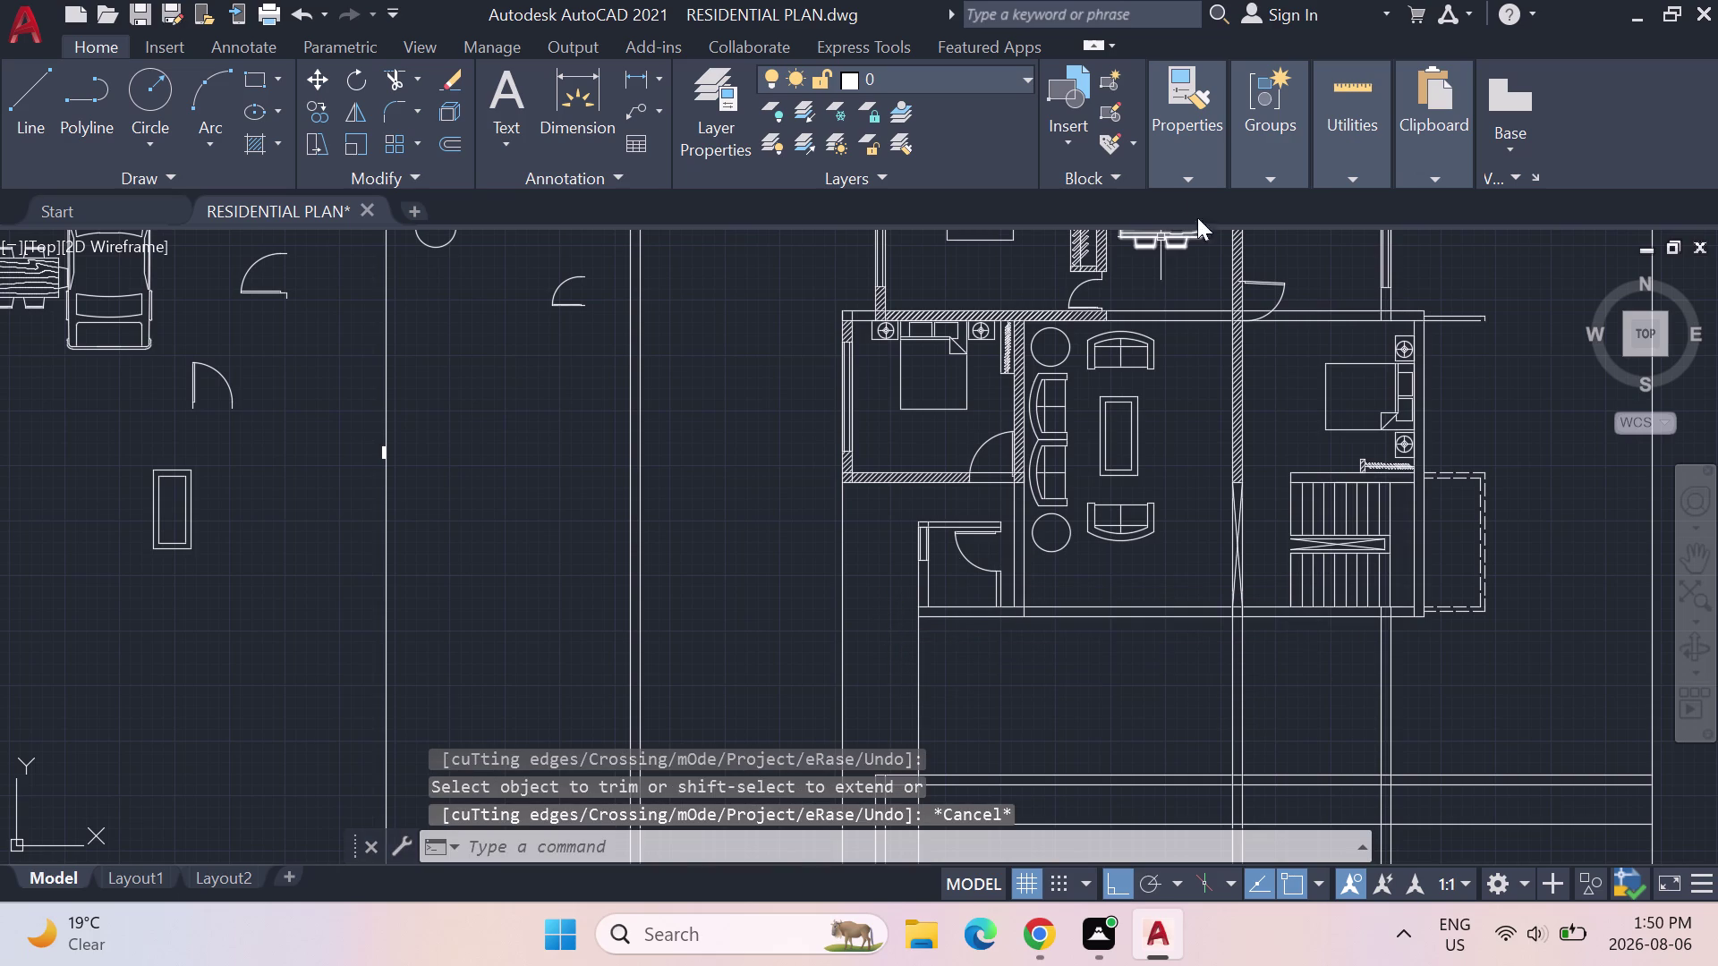
Quick-measure the spacing around the small room, then select the long vertical wall line.
click(1338, 145)
click(1366, 210)
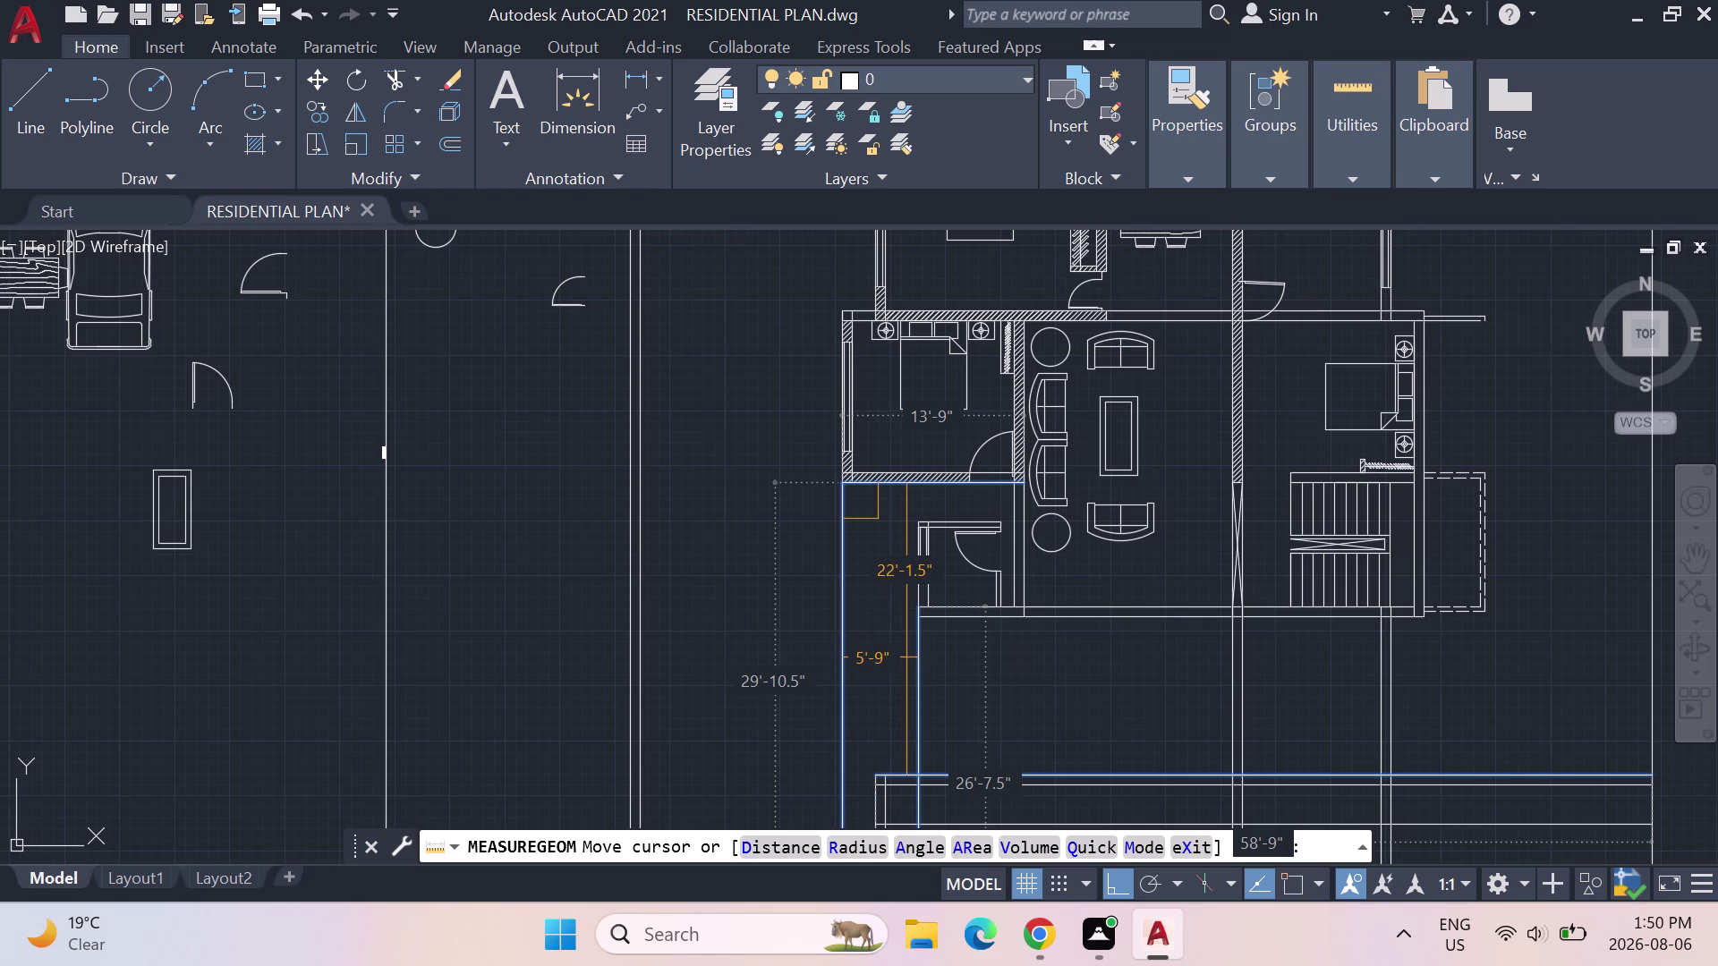
key(Escape)
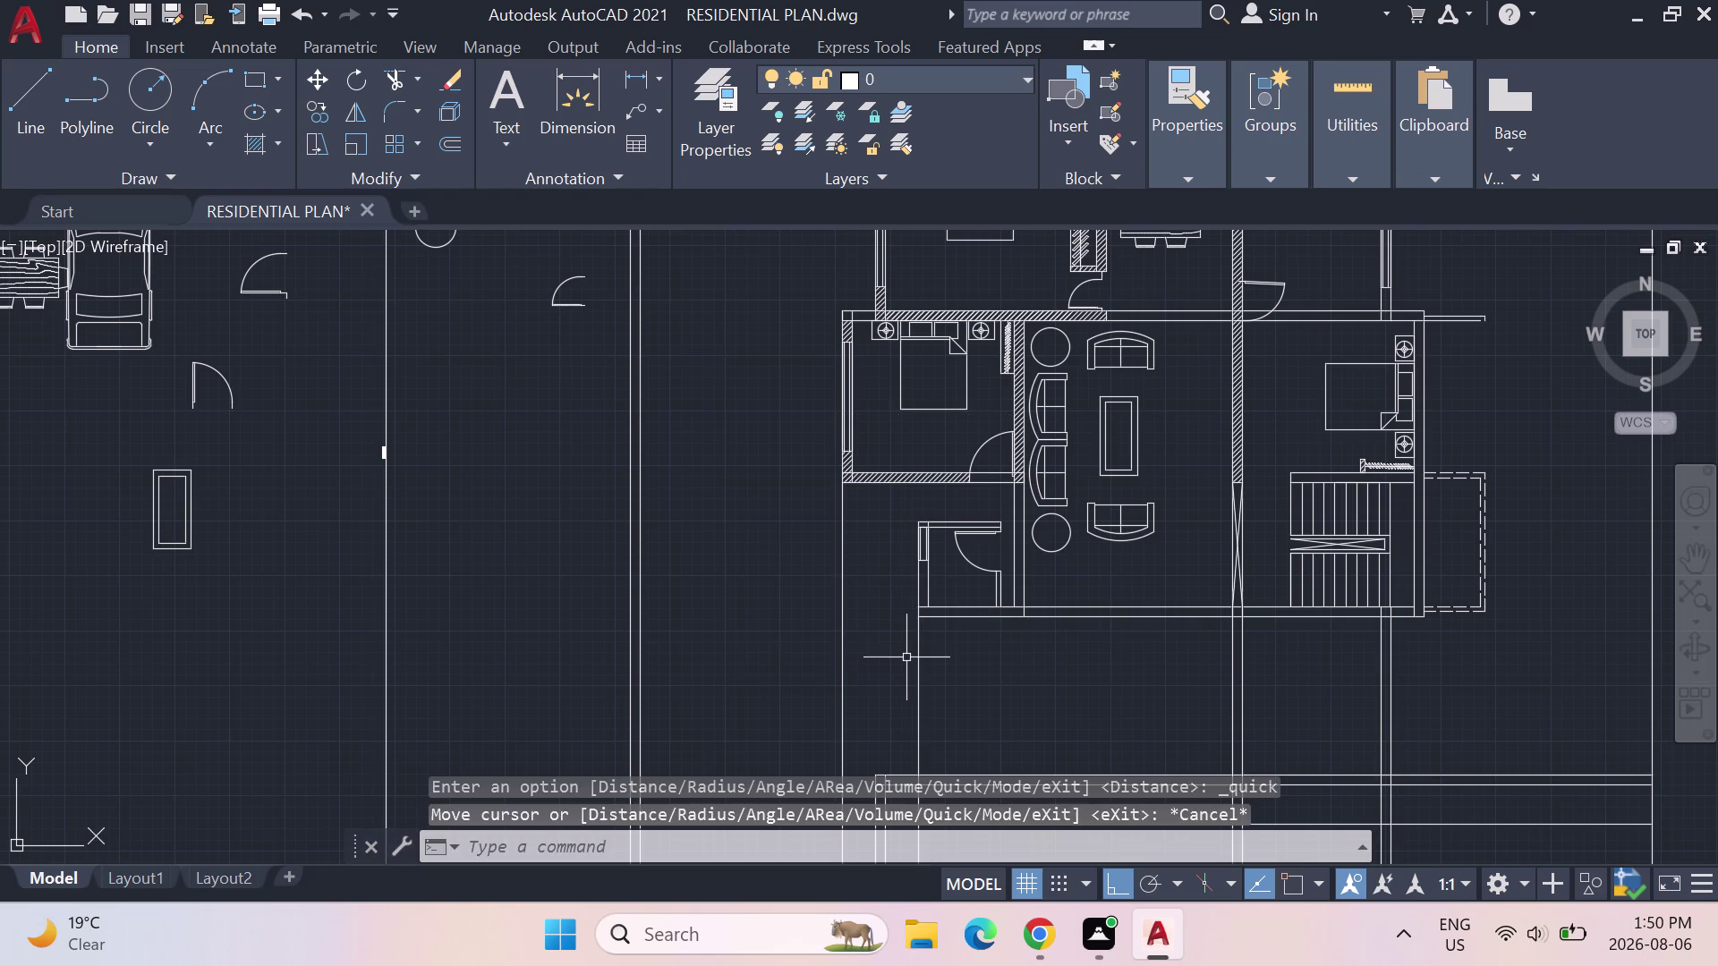
key(Escape)
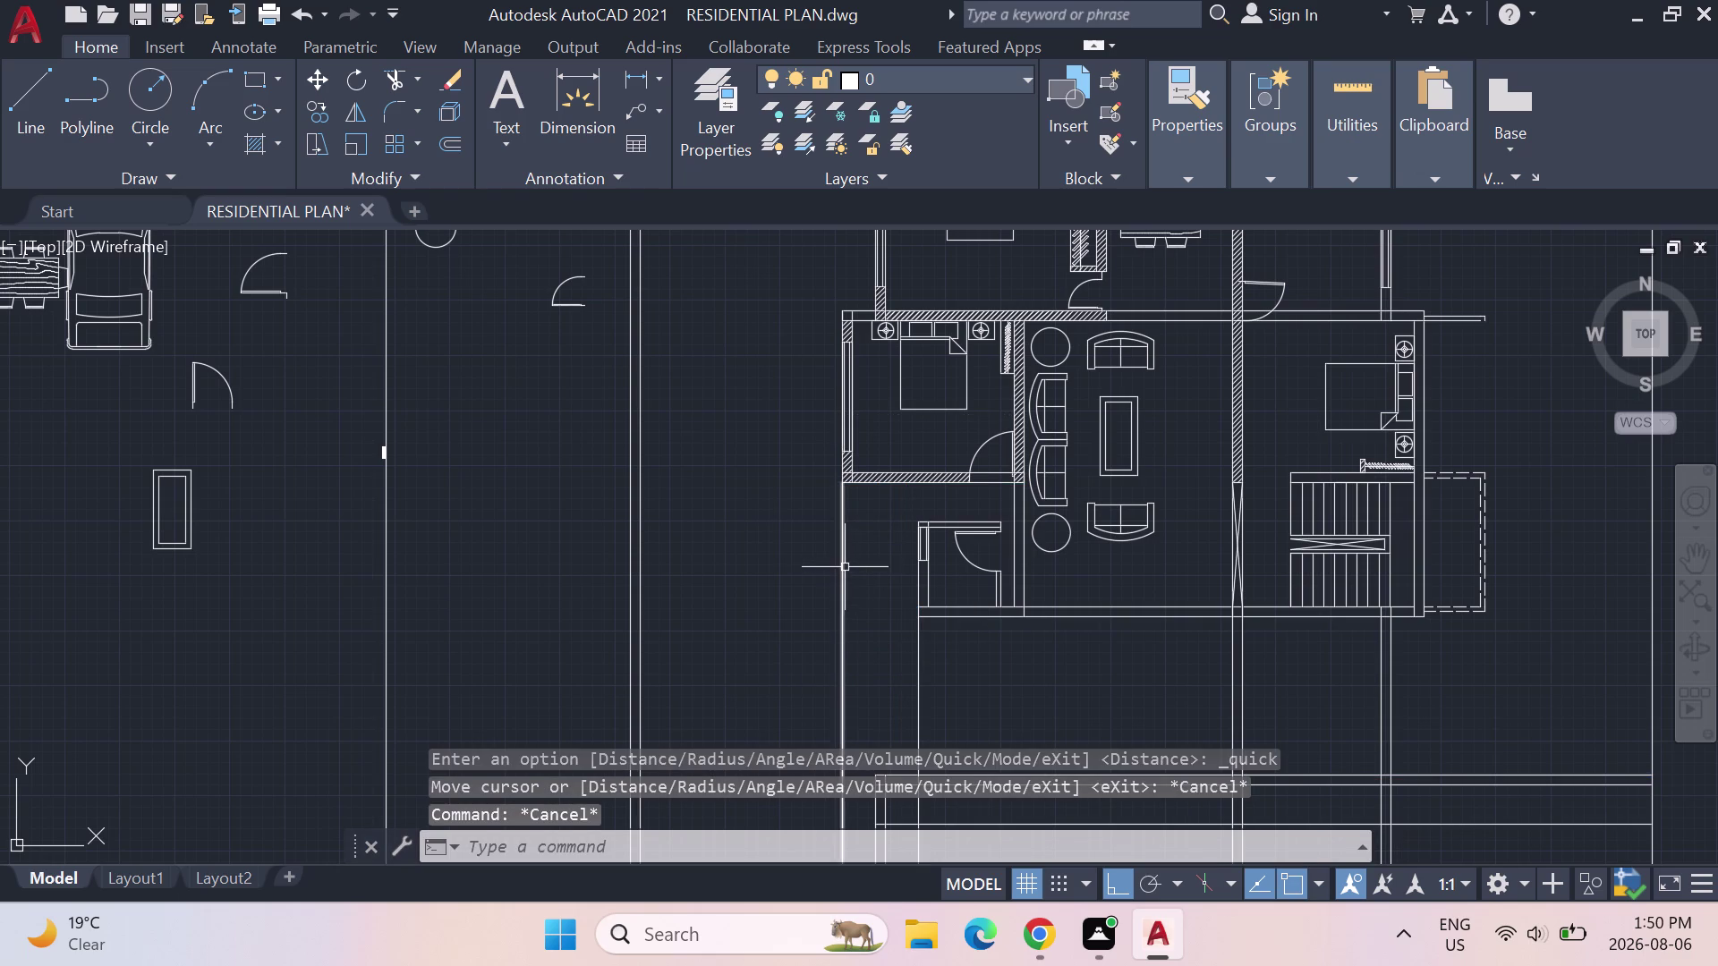
click(844, 567)
Offset the selected vertical wall line 2'6" to its right using OFFSET, then clear the command.
text(OF)
key(f)
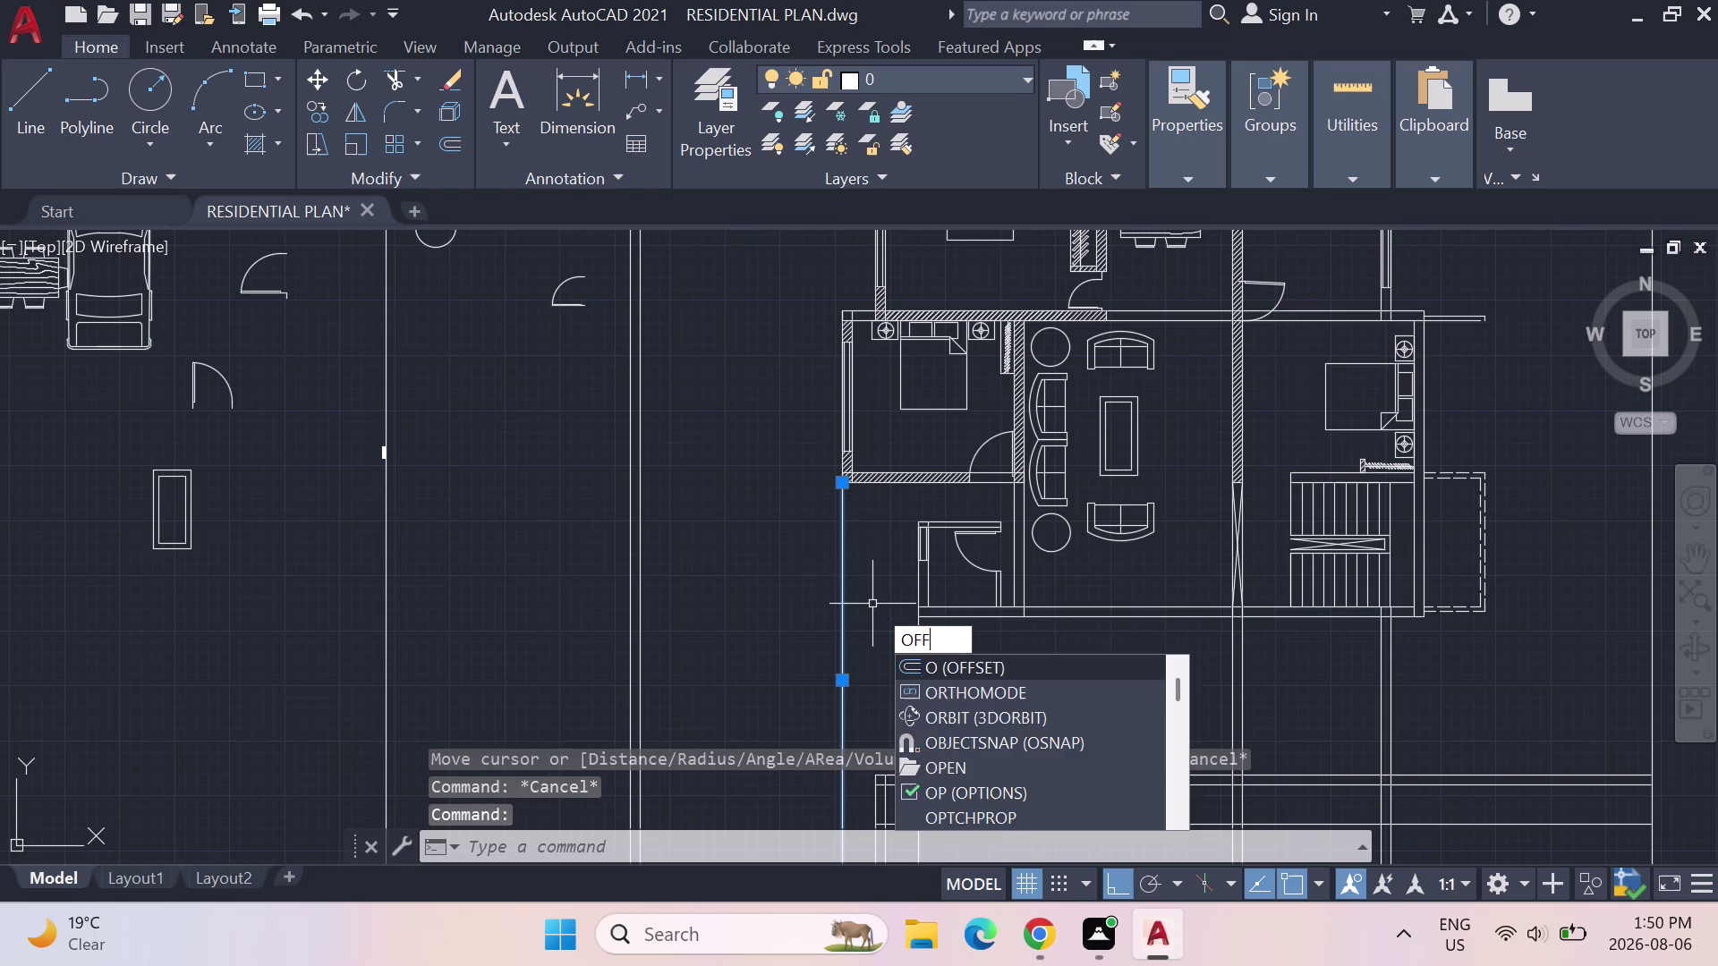
key(Return)
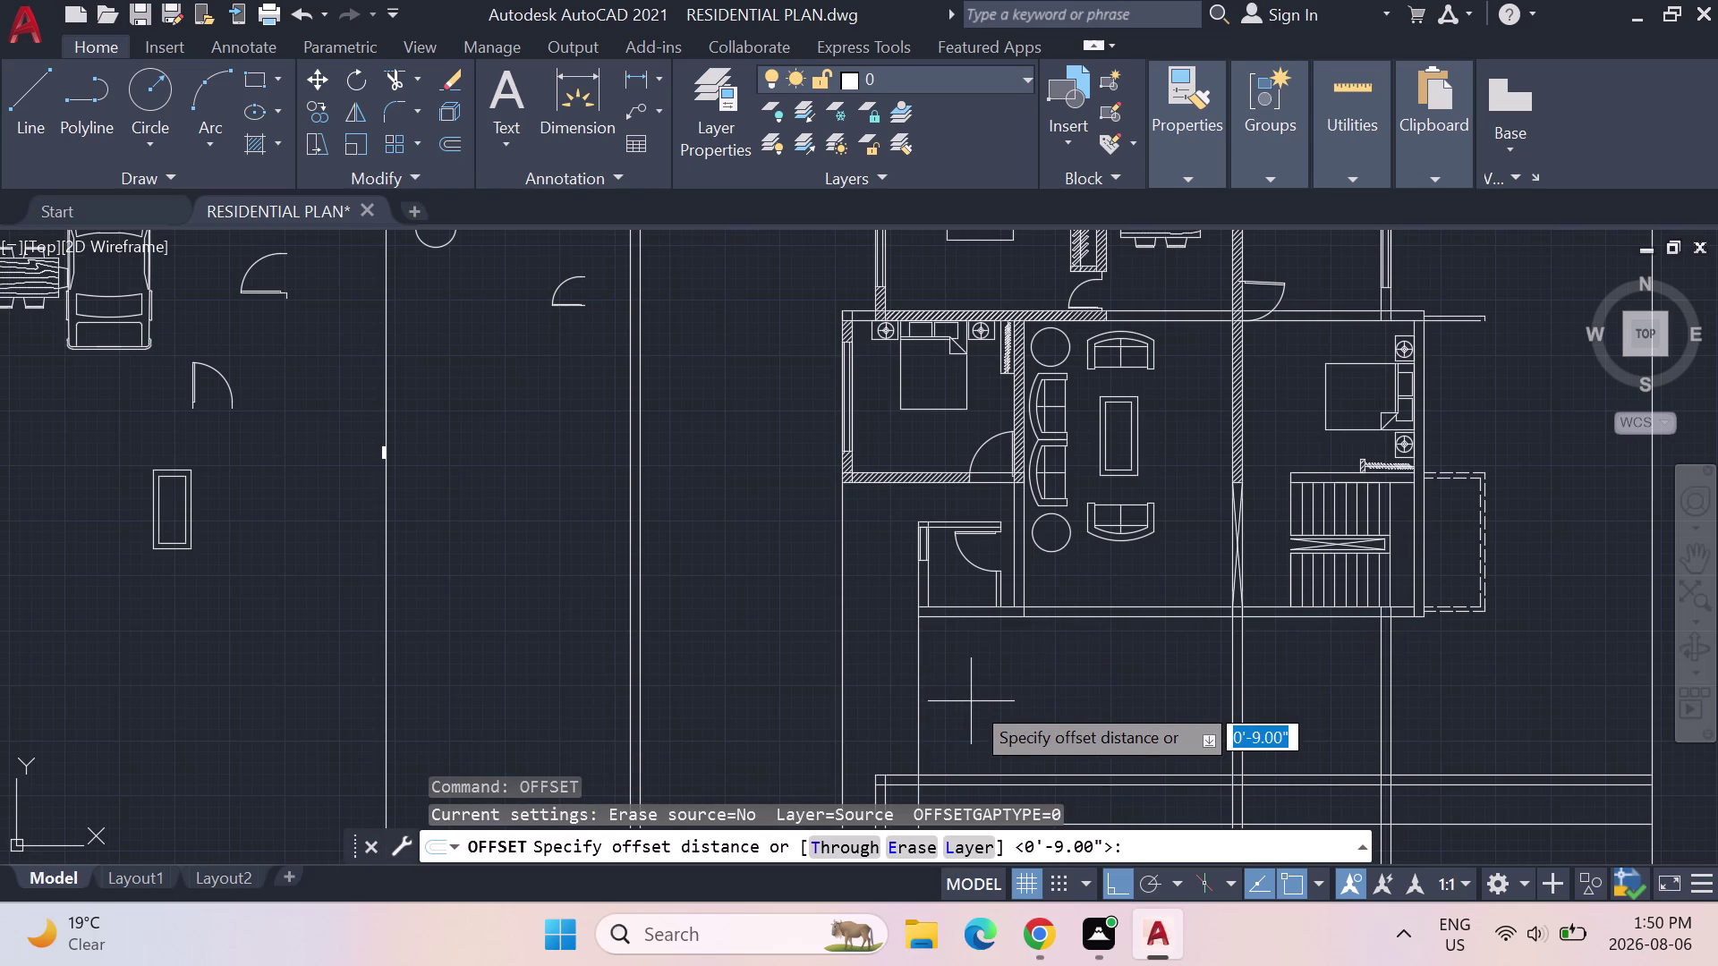
key(2)
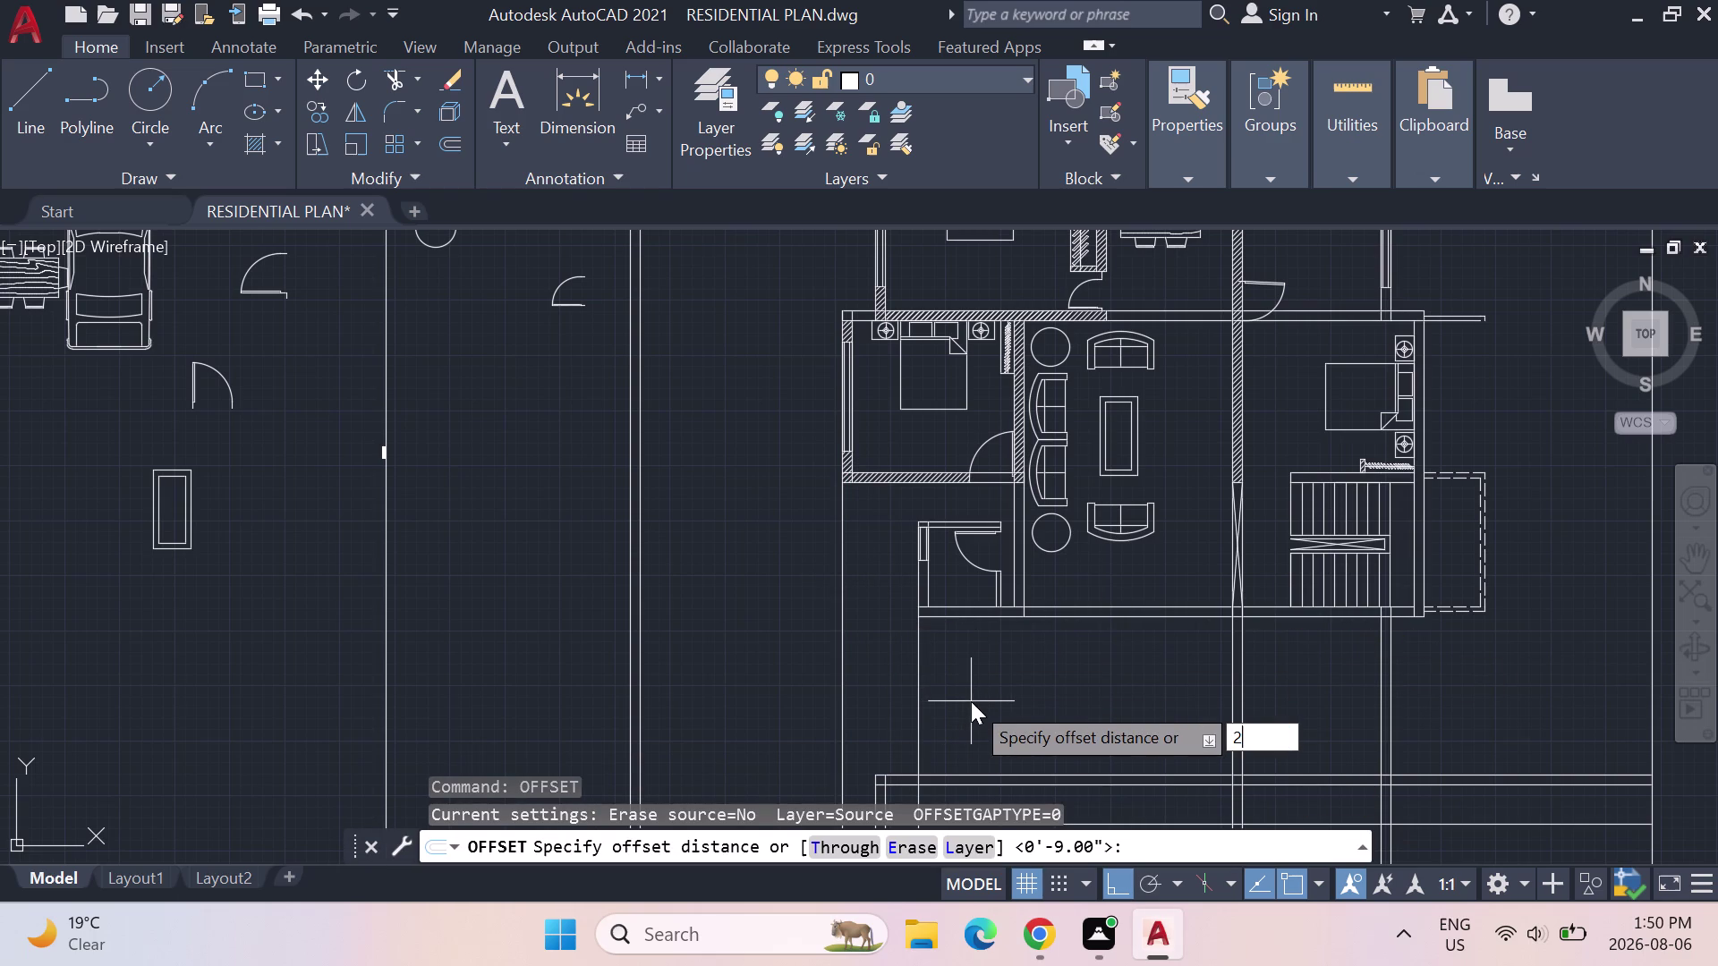
text('6)
key(shift+quotedbl)
key(Return)
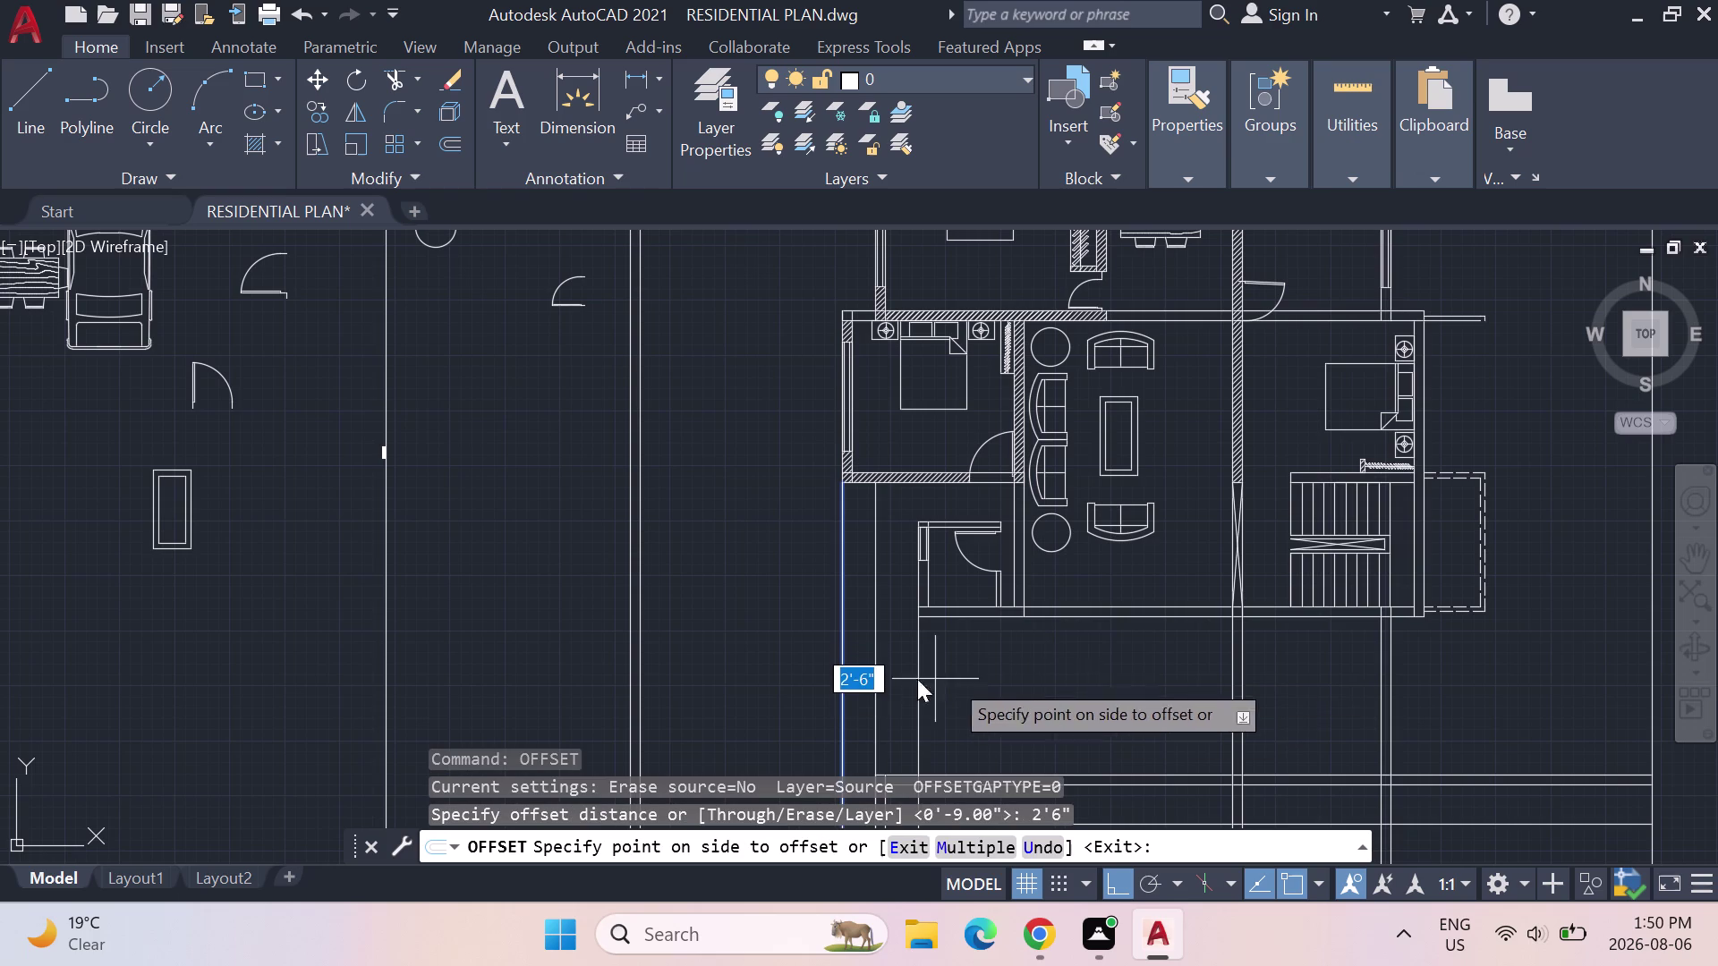
click(875, 666)
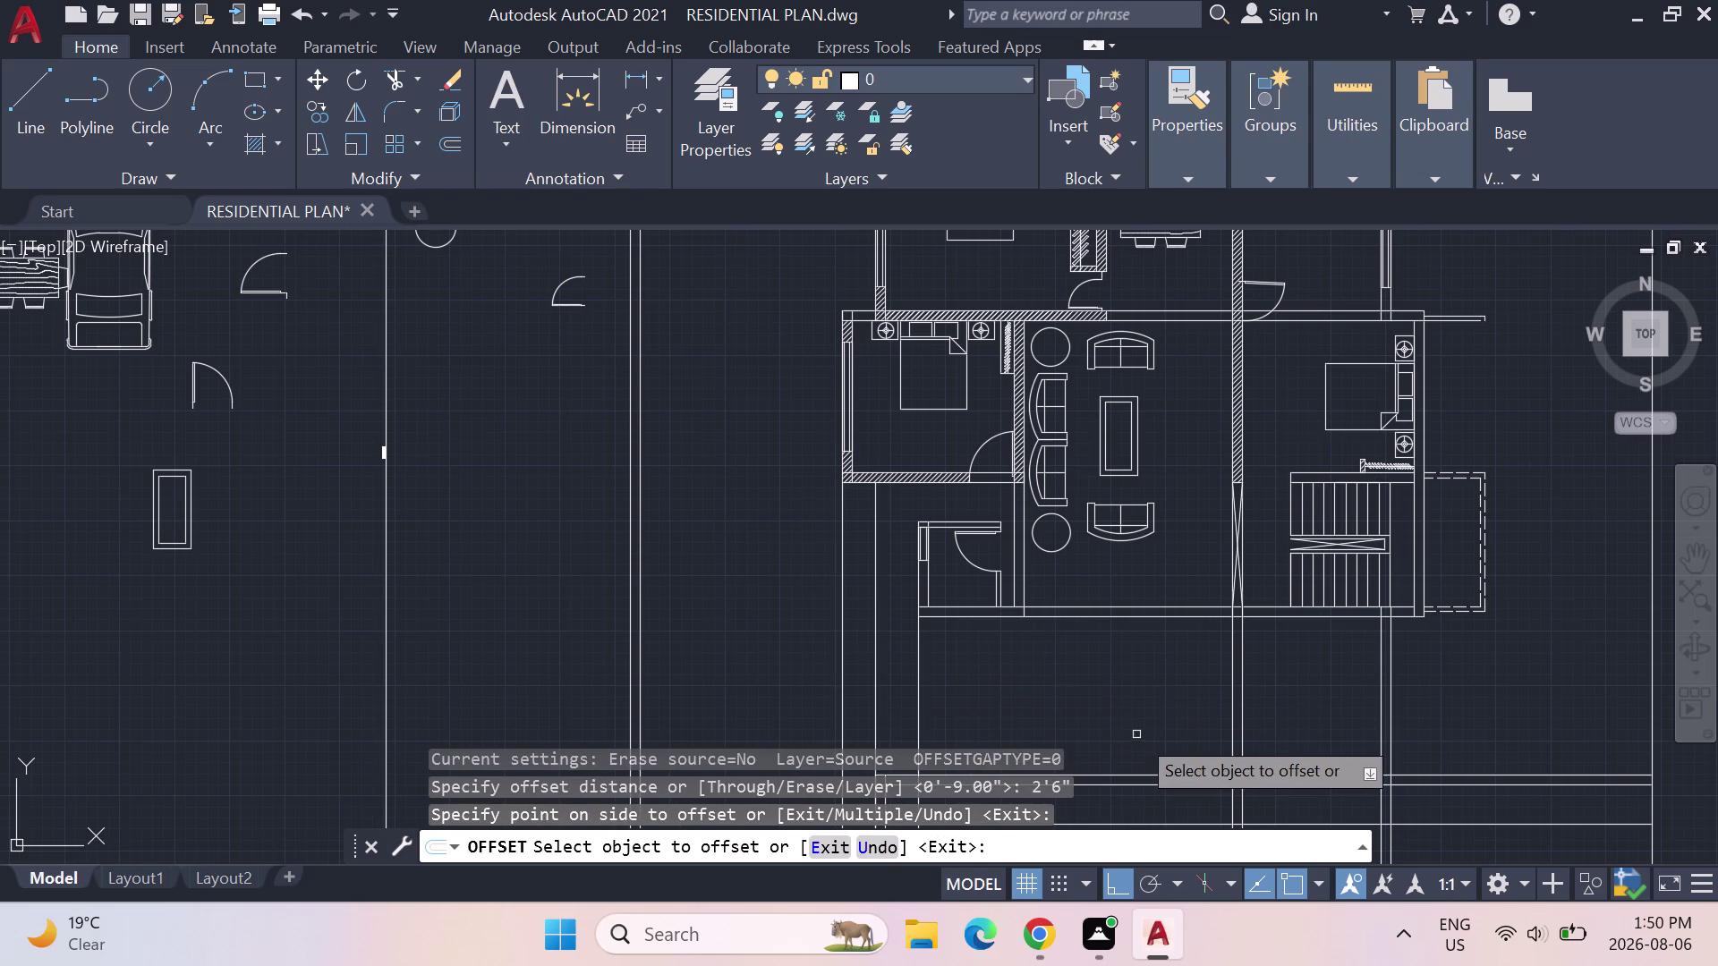
key(Escape)
key(Escape)
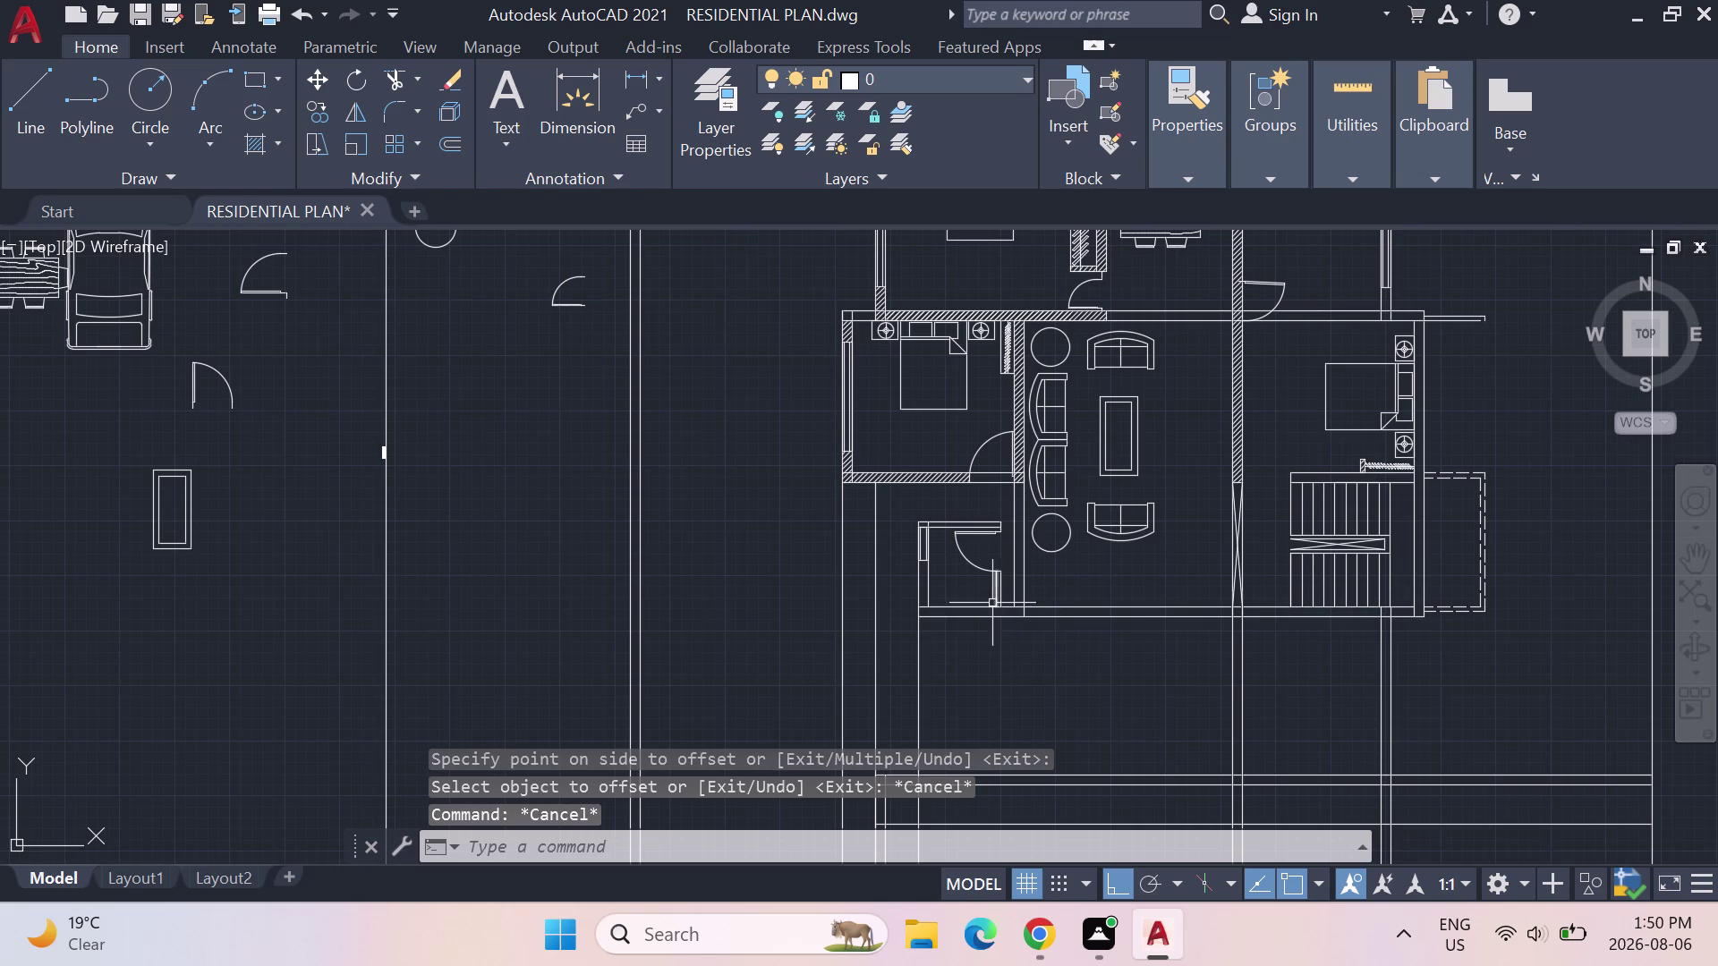
key(Escape)
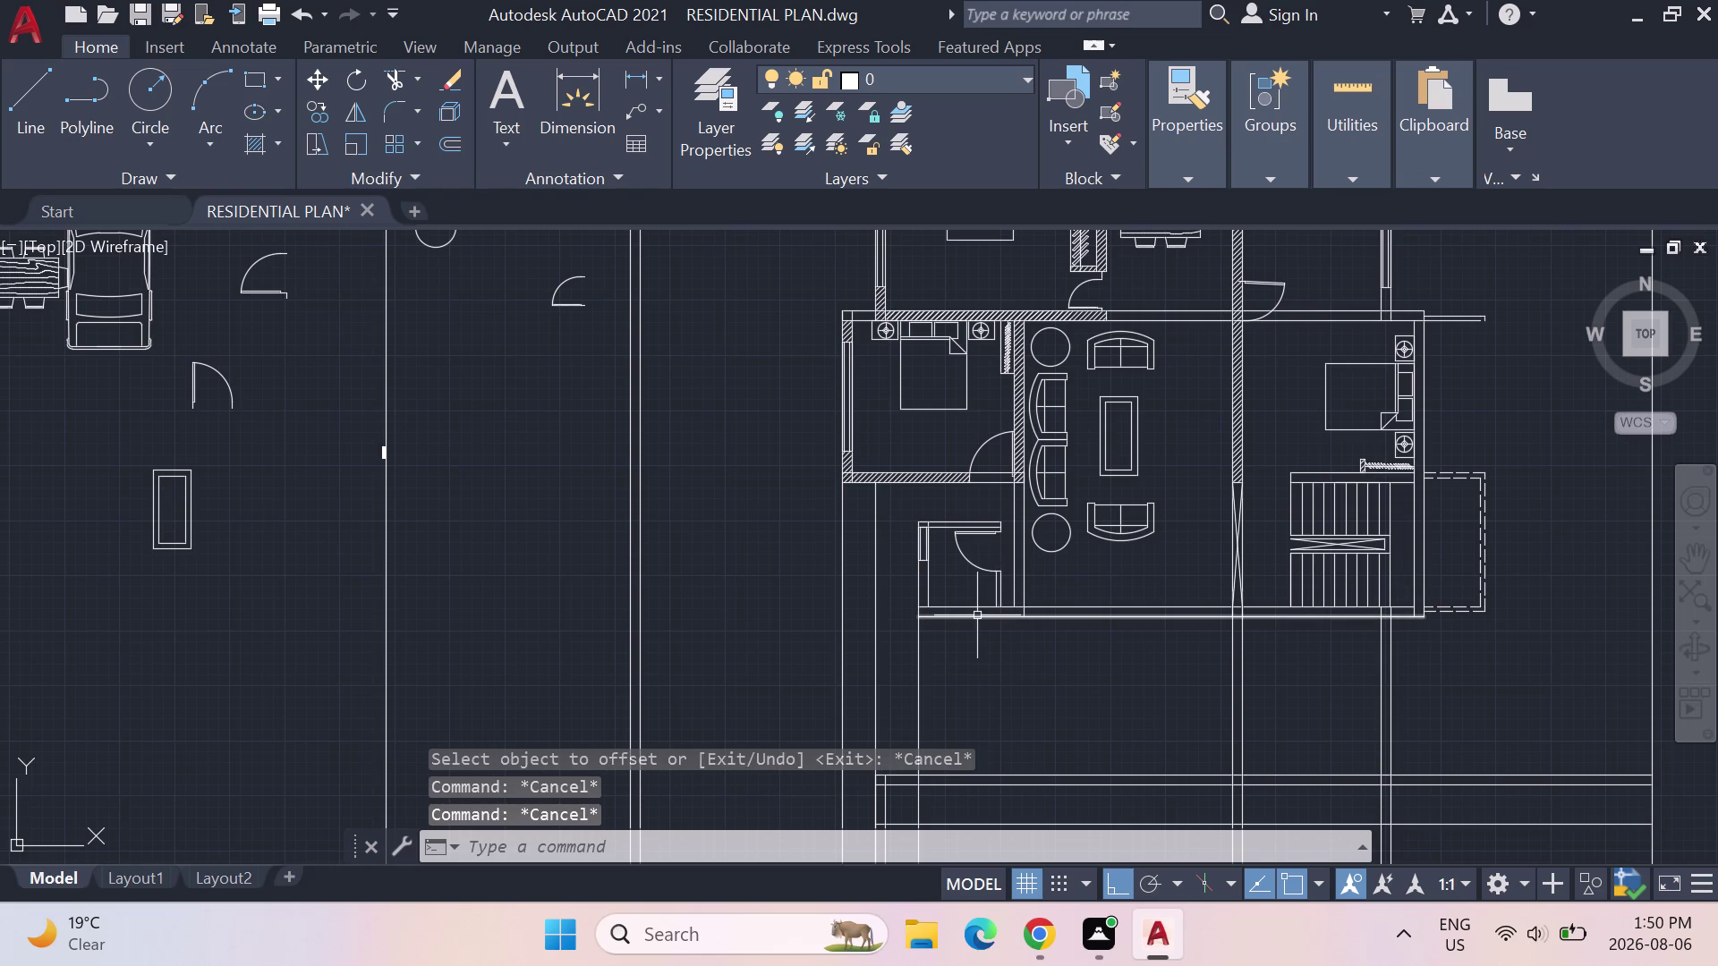
key(Escape)
text(EX)
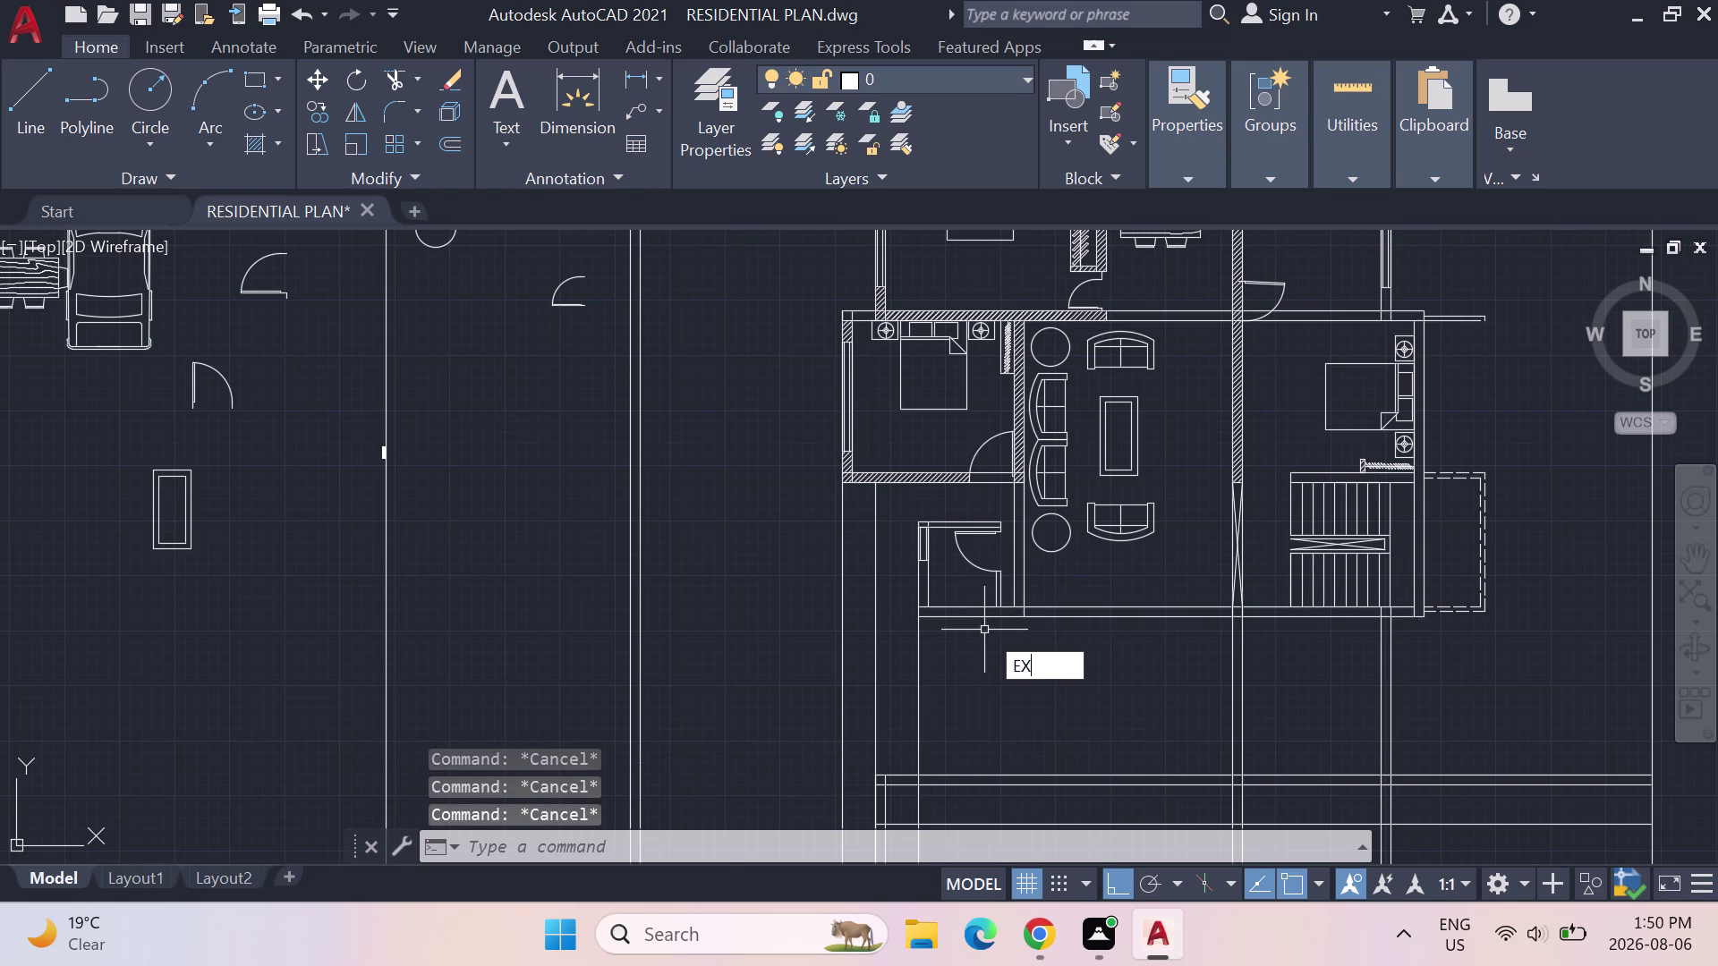
key(Return)
click(958, 607)
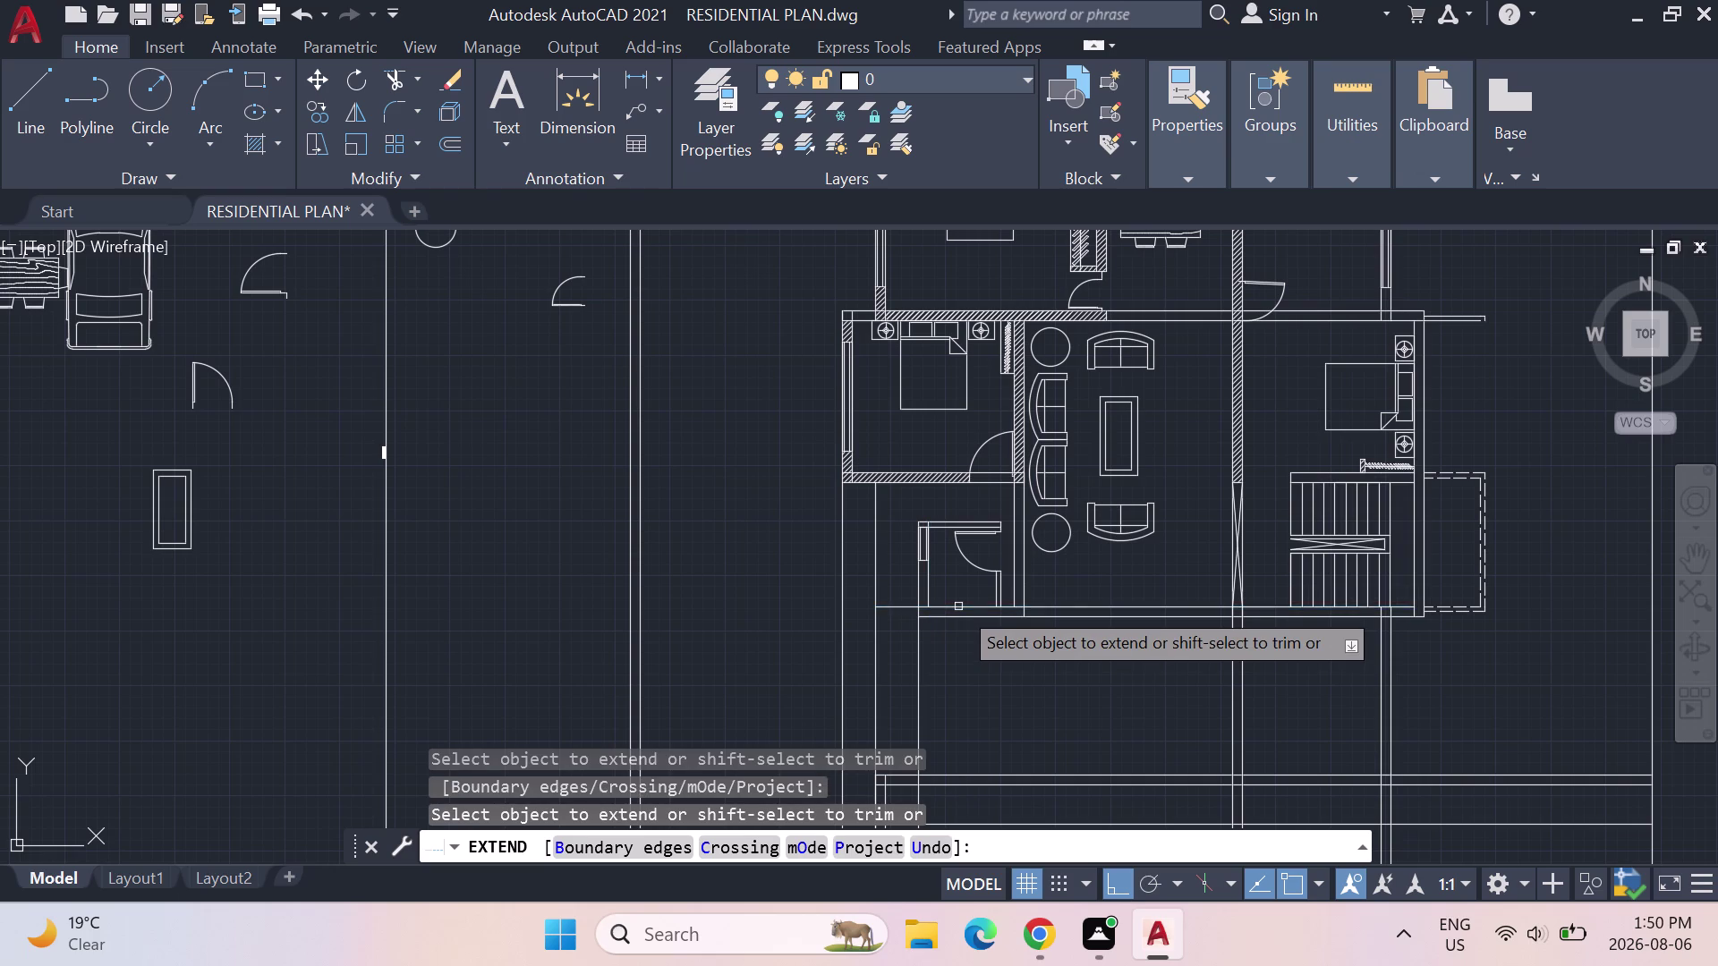
click(958, 618)
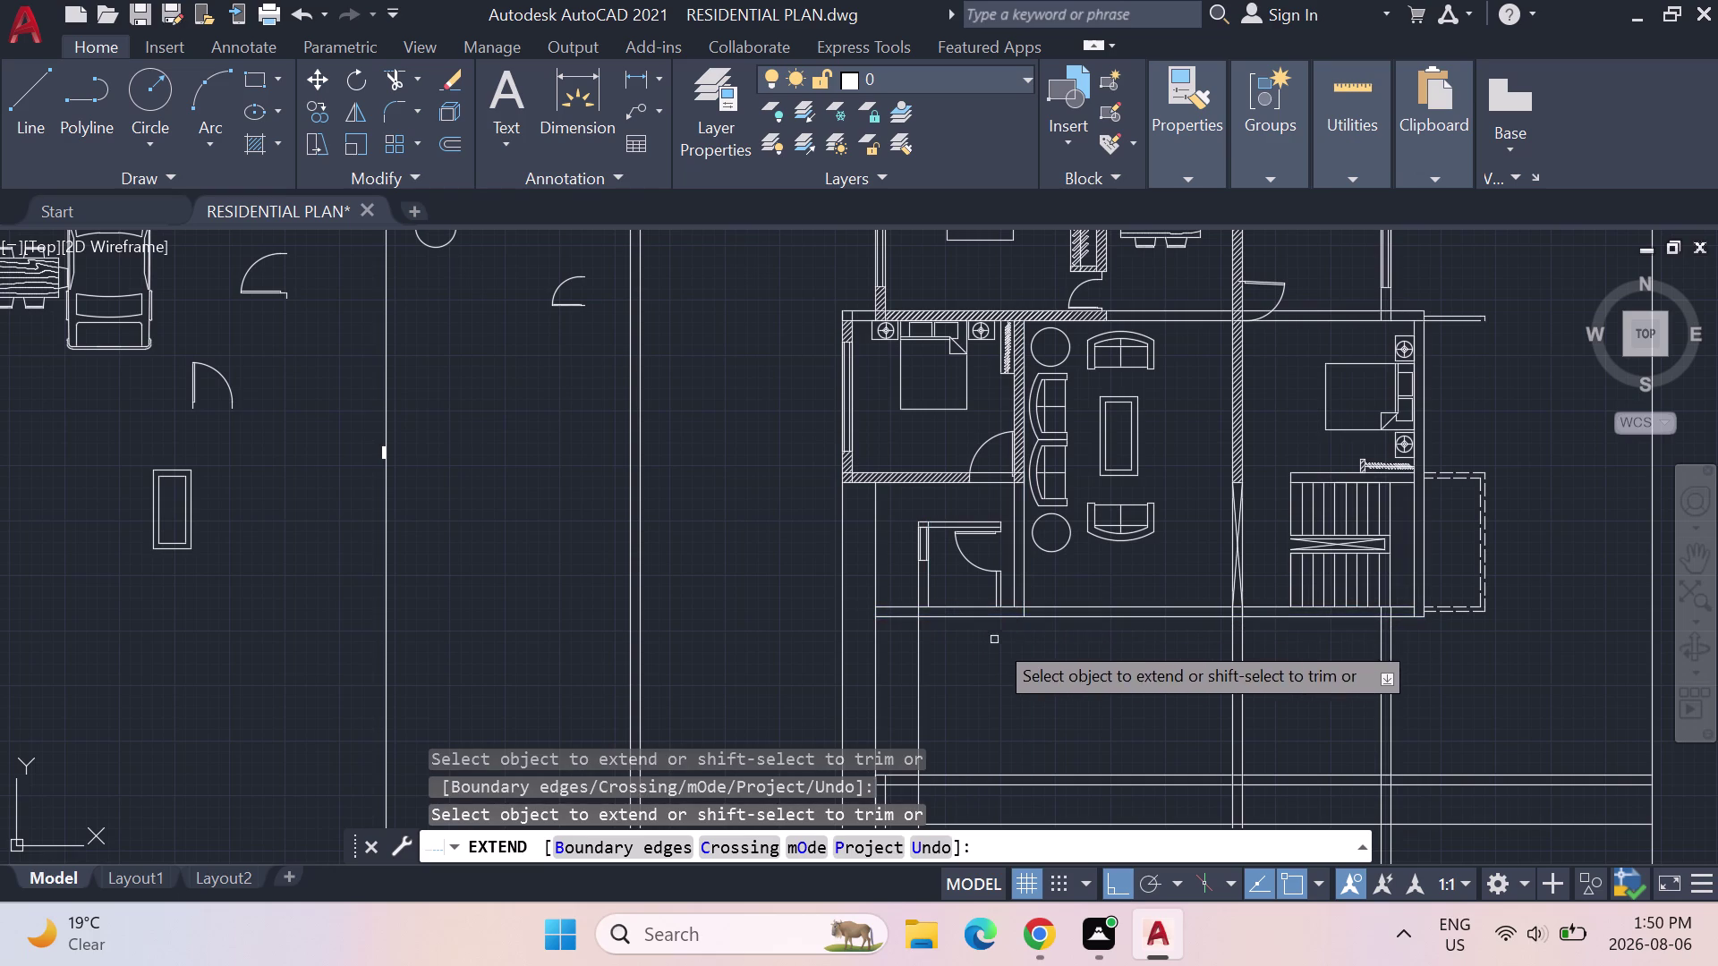
key(Escape)
key(Escape)
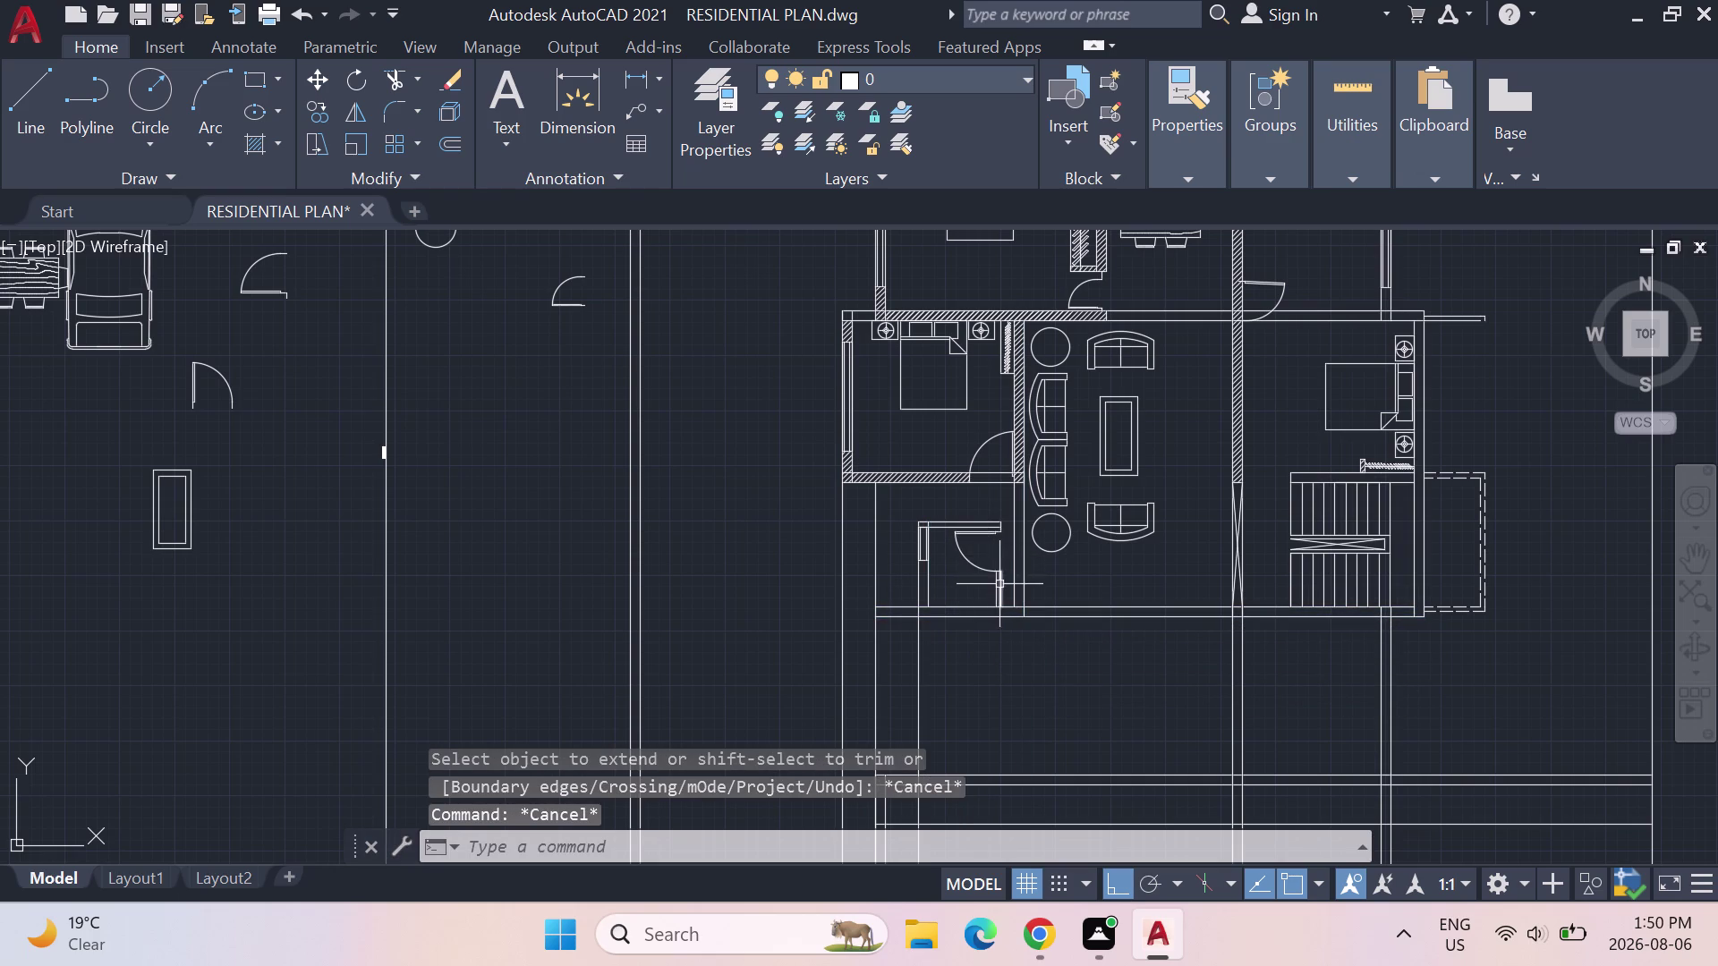
drag(1006, 583, 940, 585)
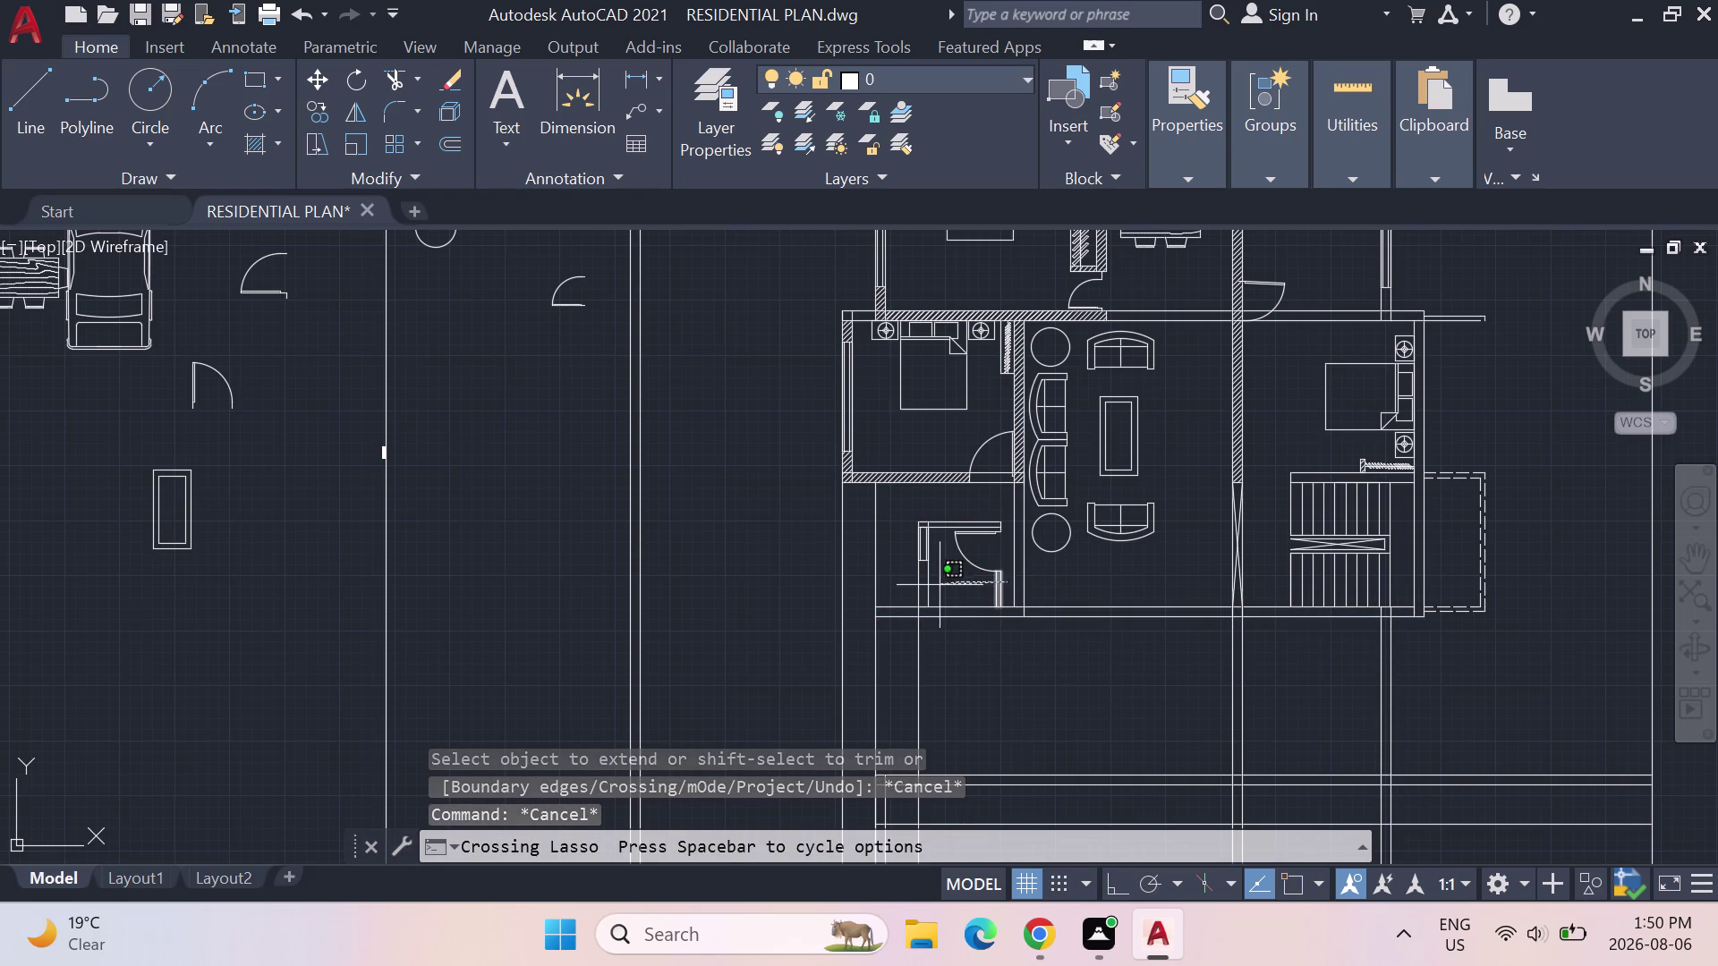
drag(940, 585, 927, 579)
key(Escape)
drag(903, 503, 927, 584)
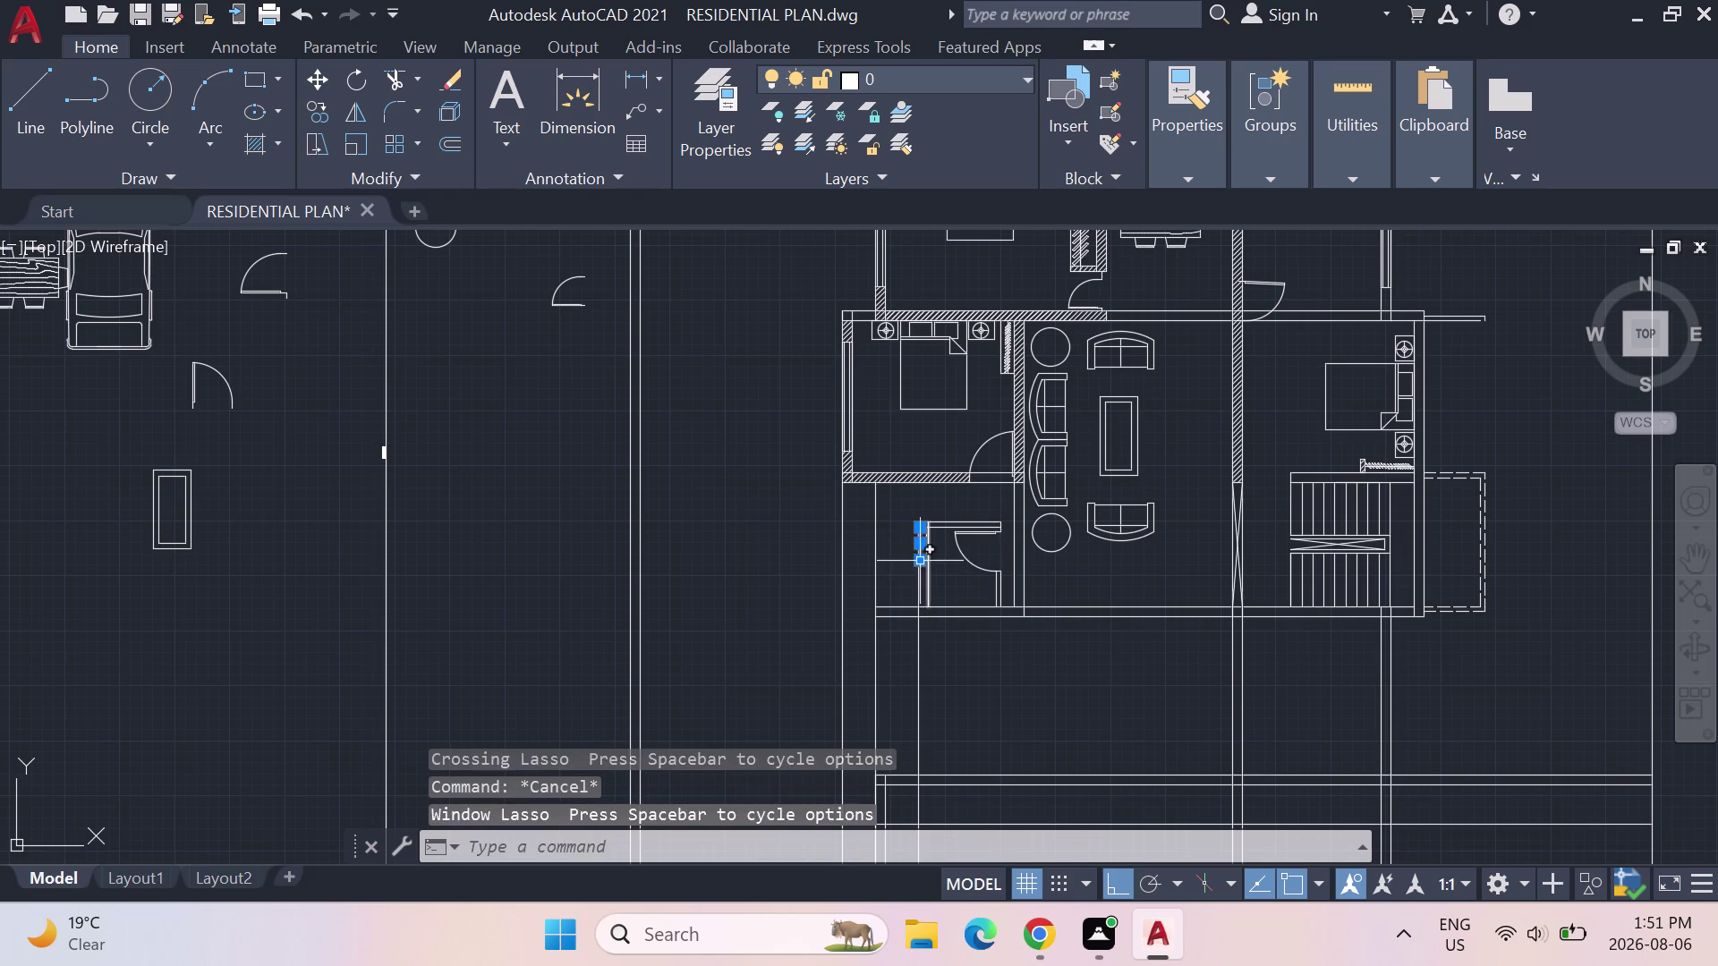
key(Escape)
drag(904, 496, 977, 512)
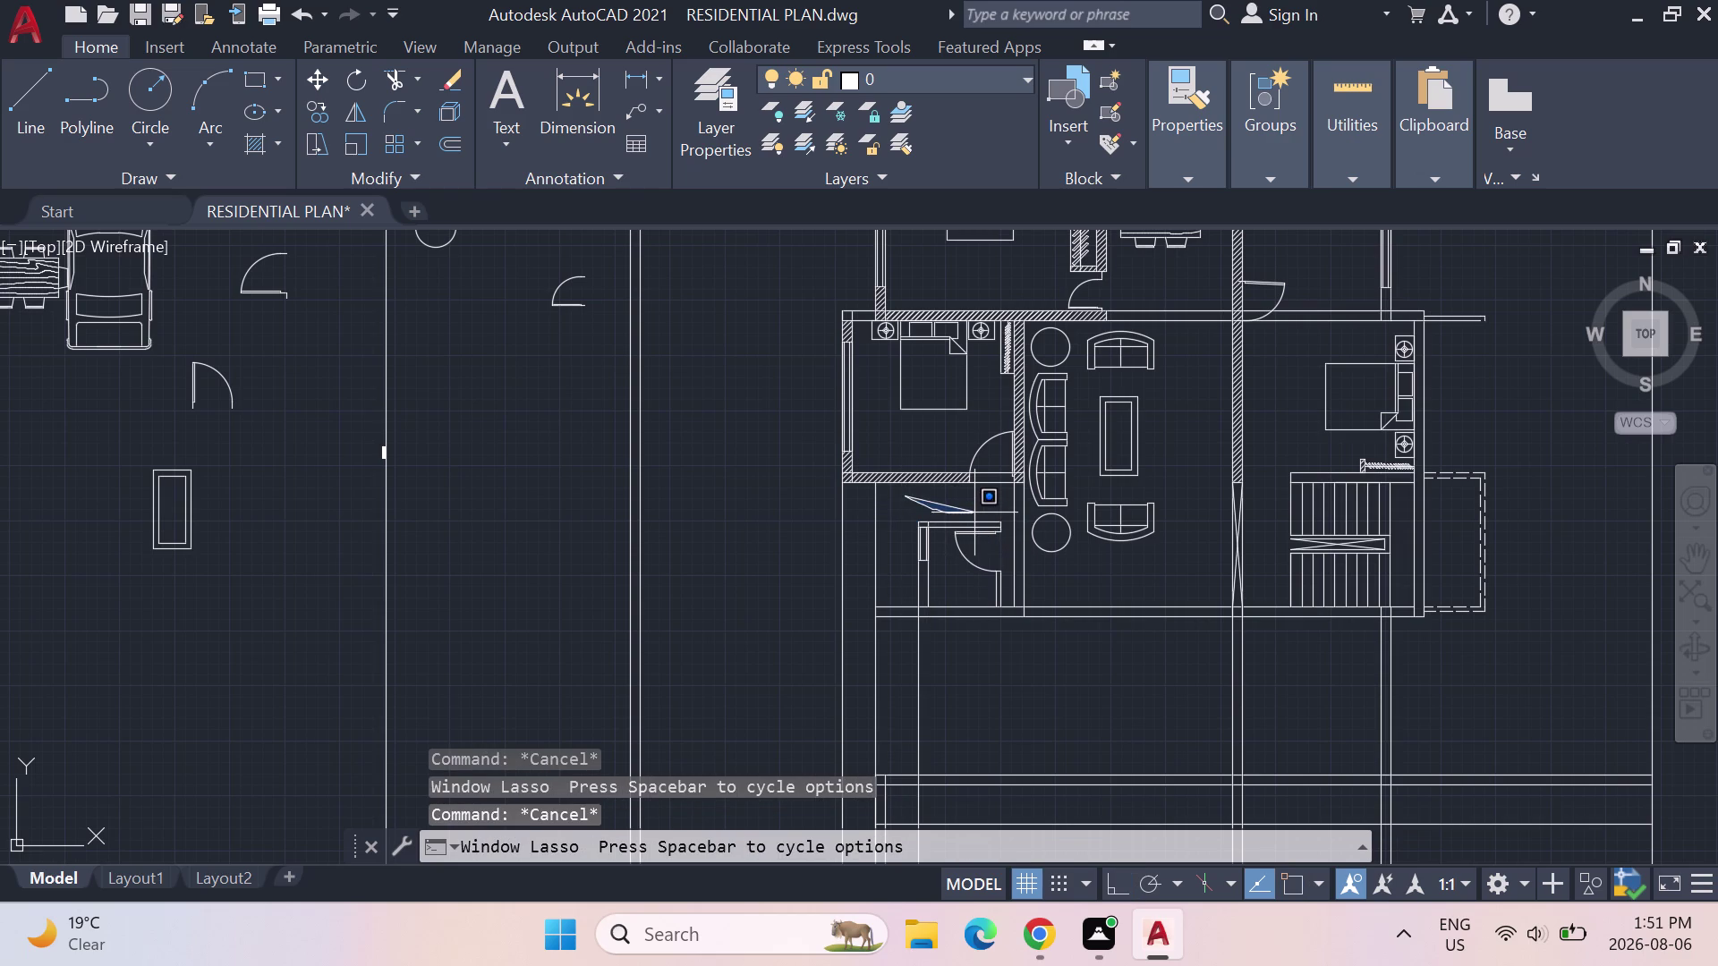
drag(977, 512, 985, 515)
key(Escape)
drag(892, 509, 917, 588)
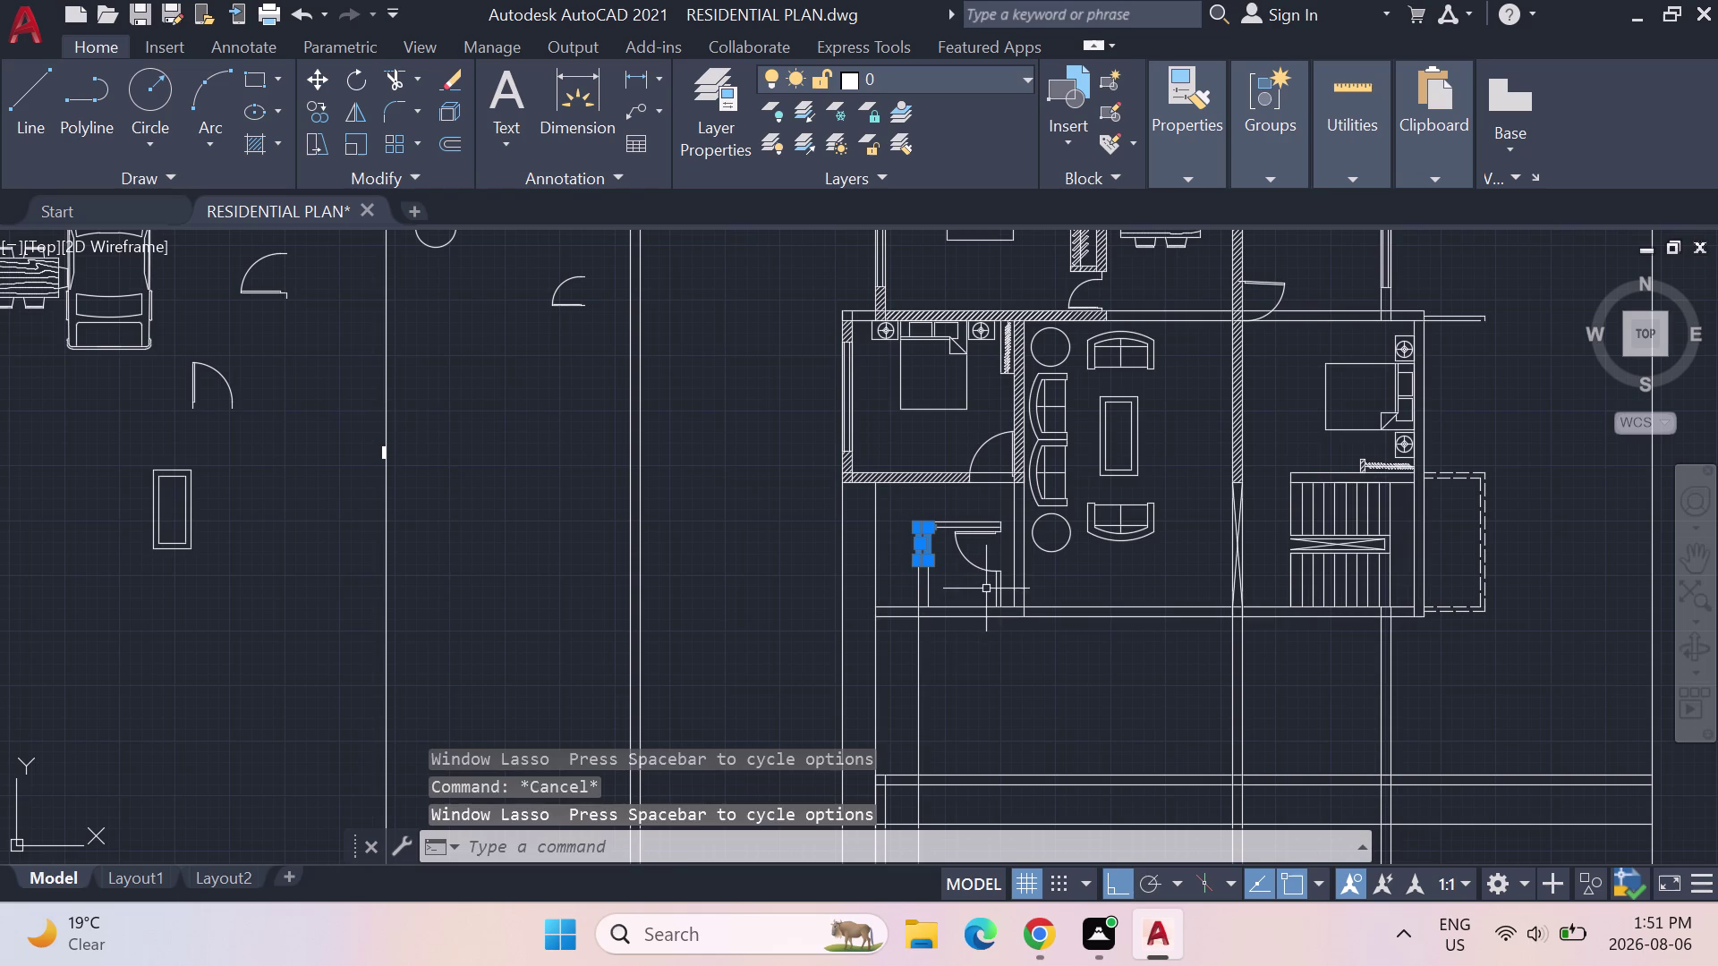
key(Escape)
drag(1004, 585, 915, 552)
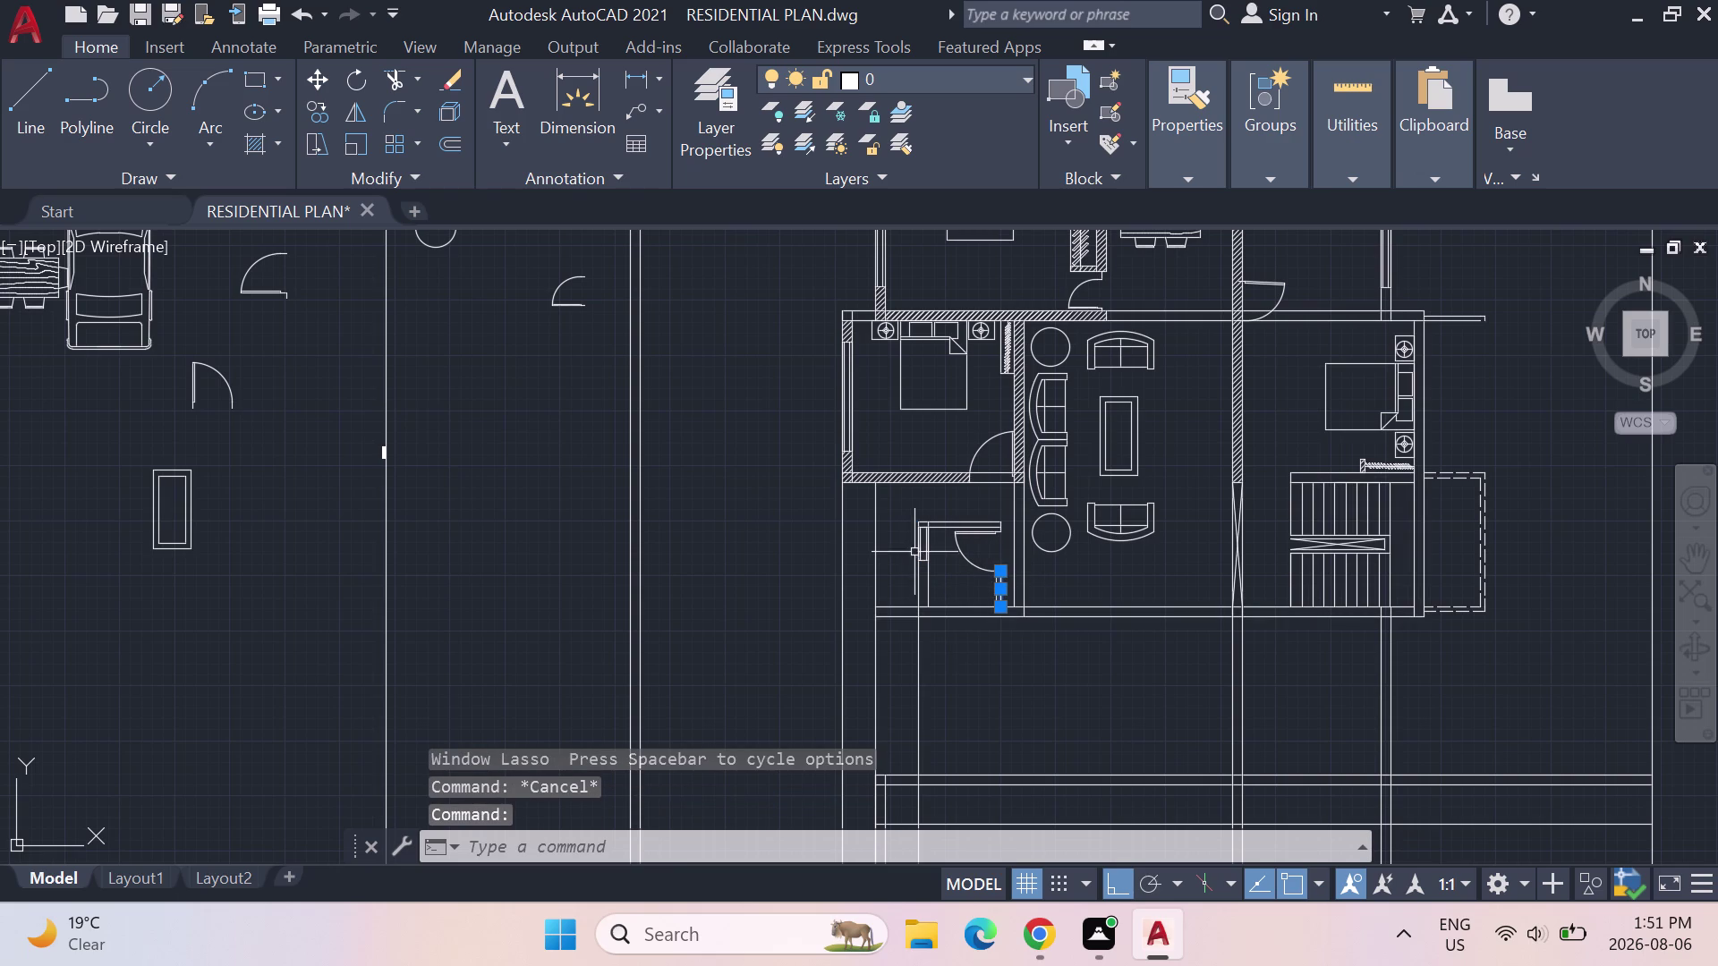
drag(915, 552, 972, 520)
key(Escape)
scroll(up, 3)
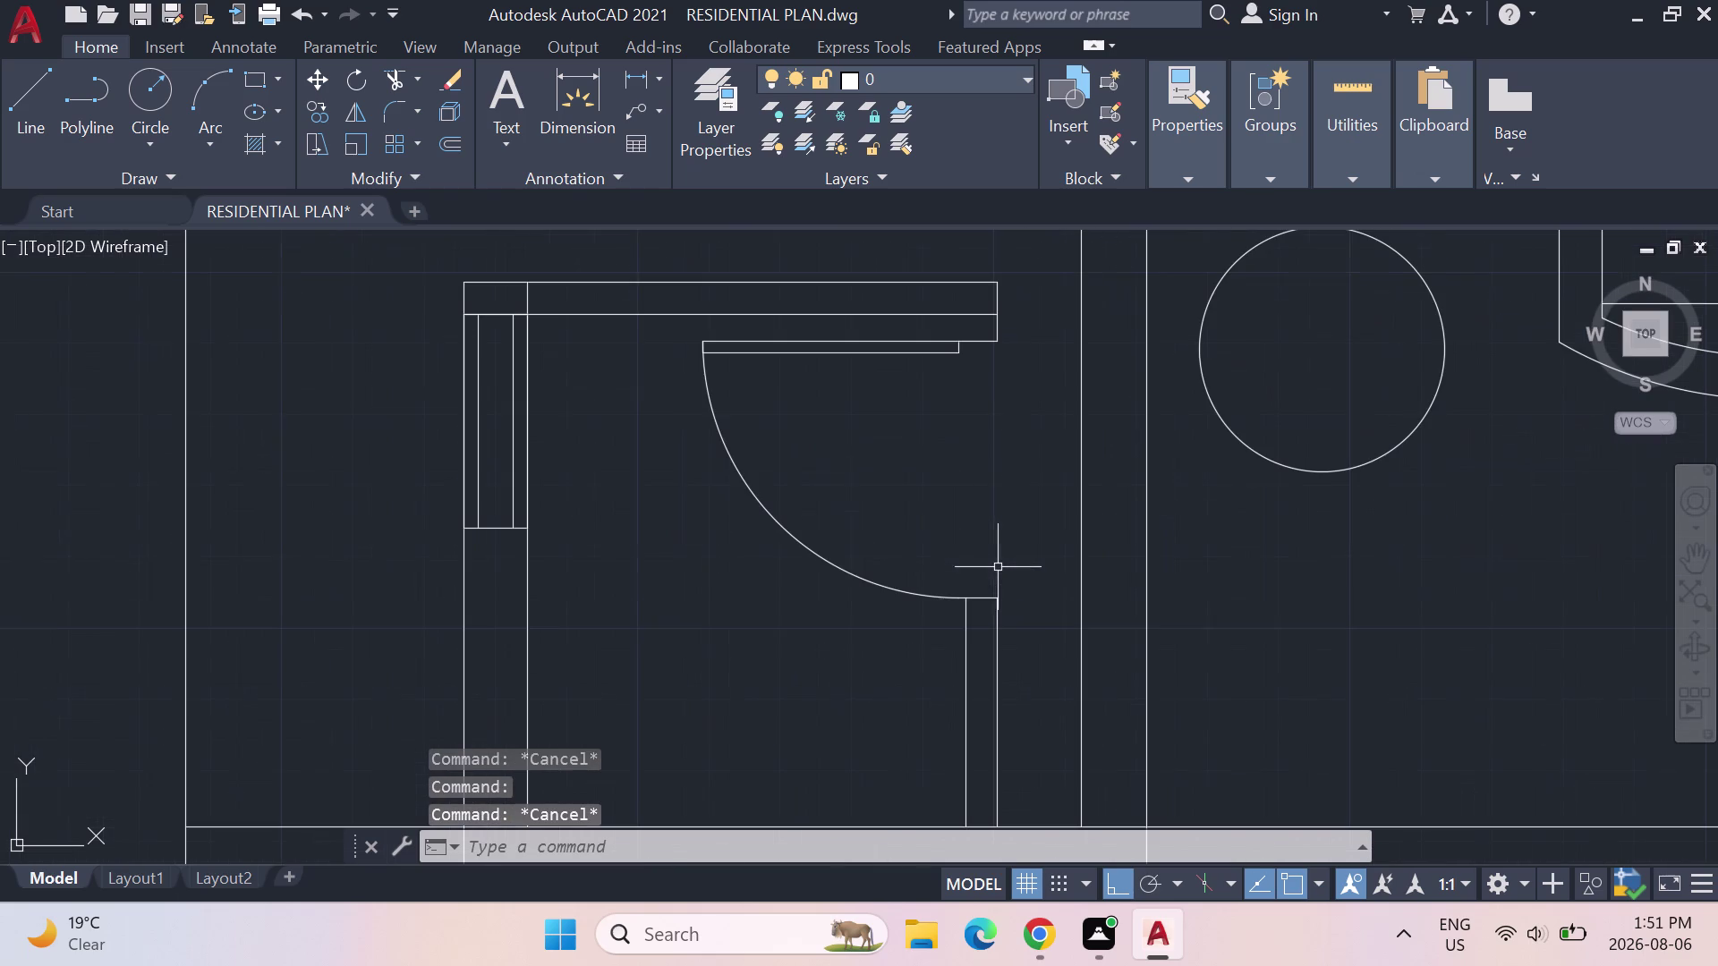
drag(1033, 722, 533, 674)
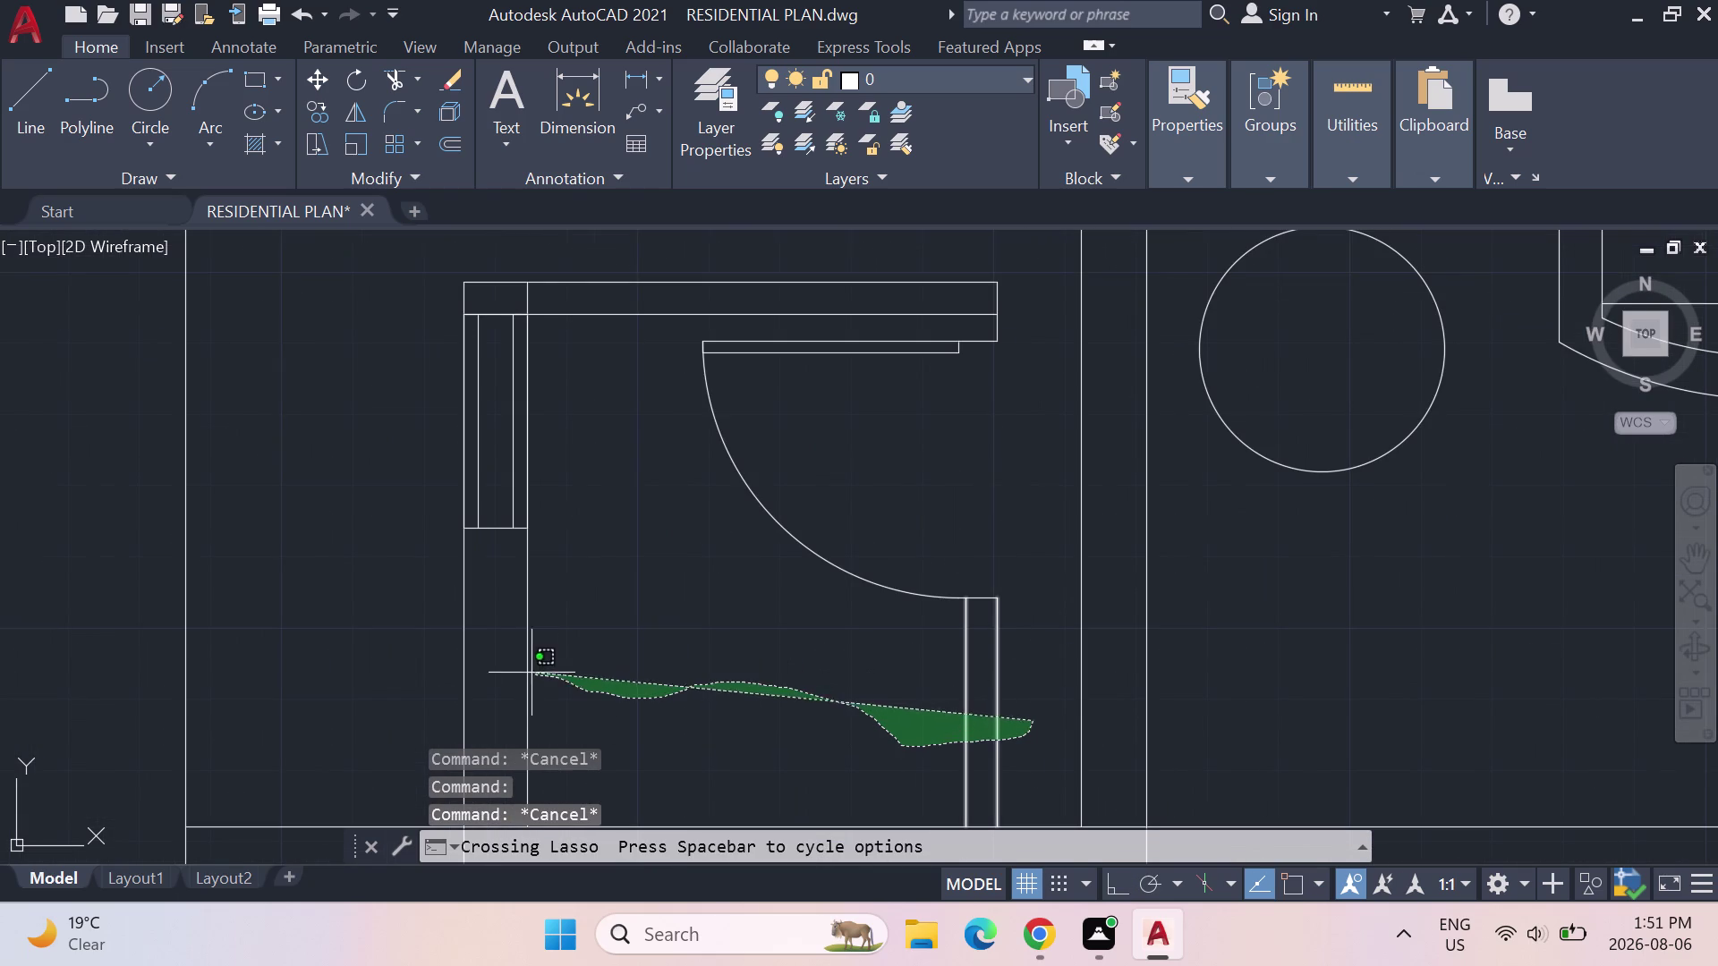
drag(533, 675, 655, 290)
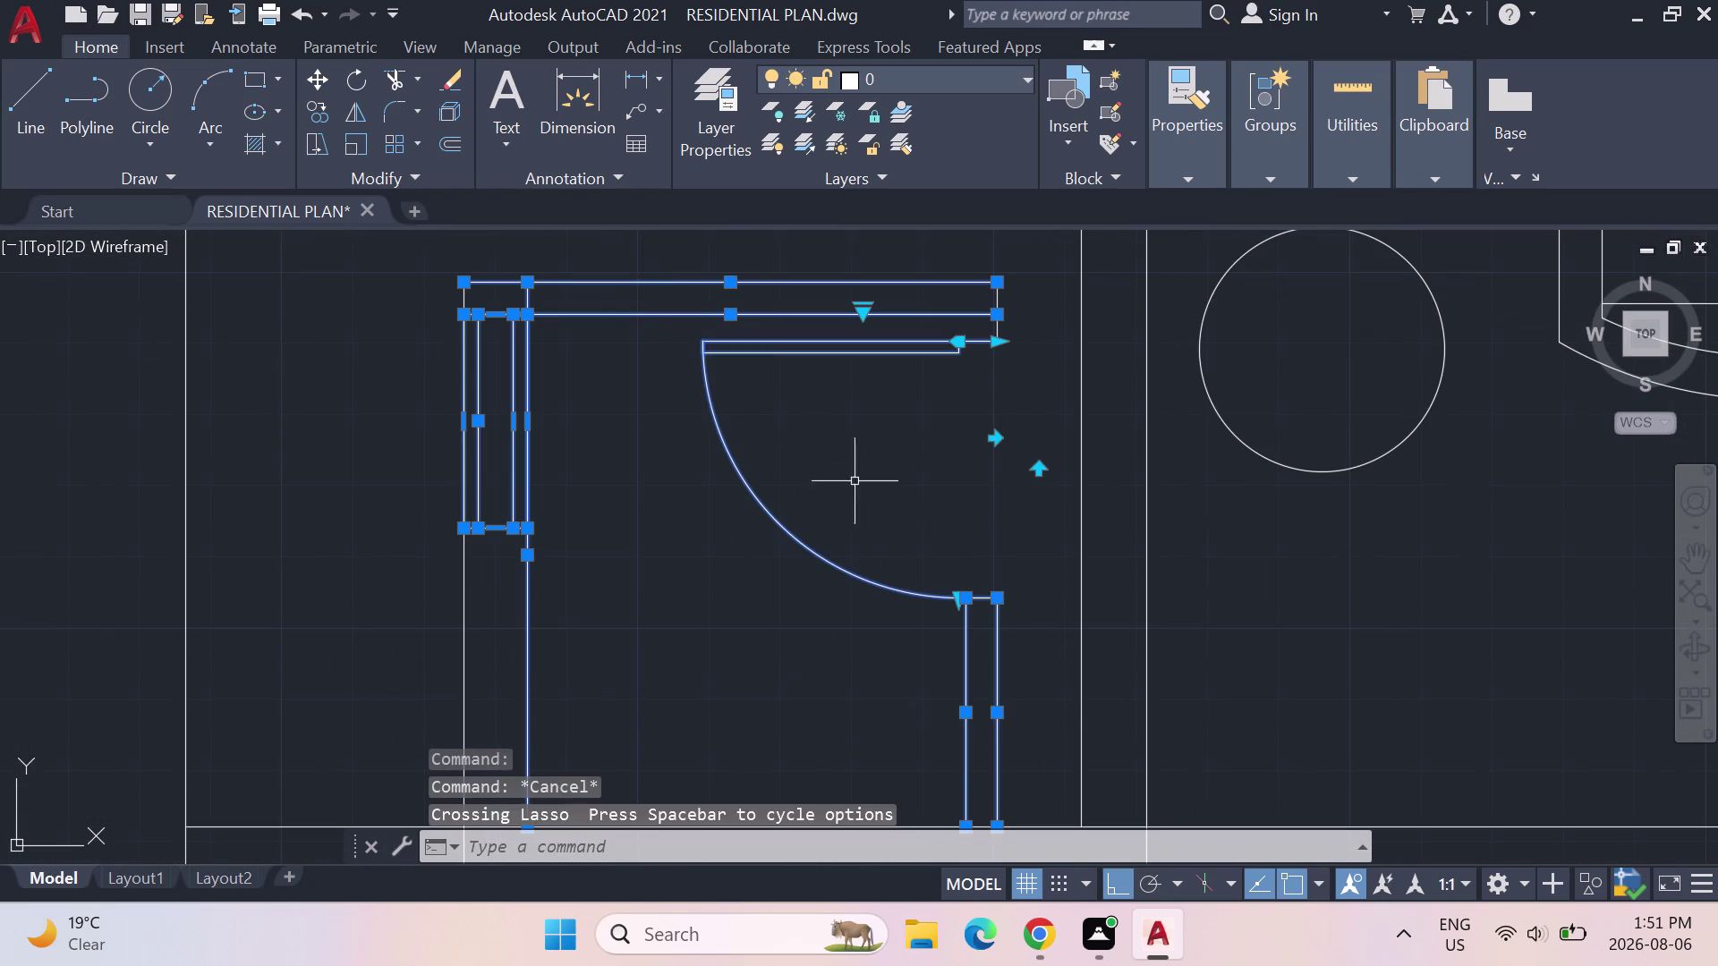
scroll(down, 3)
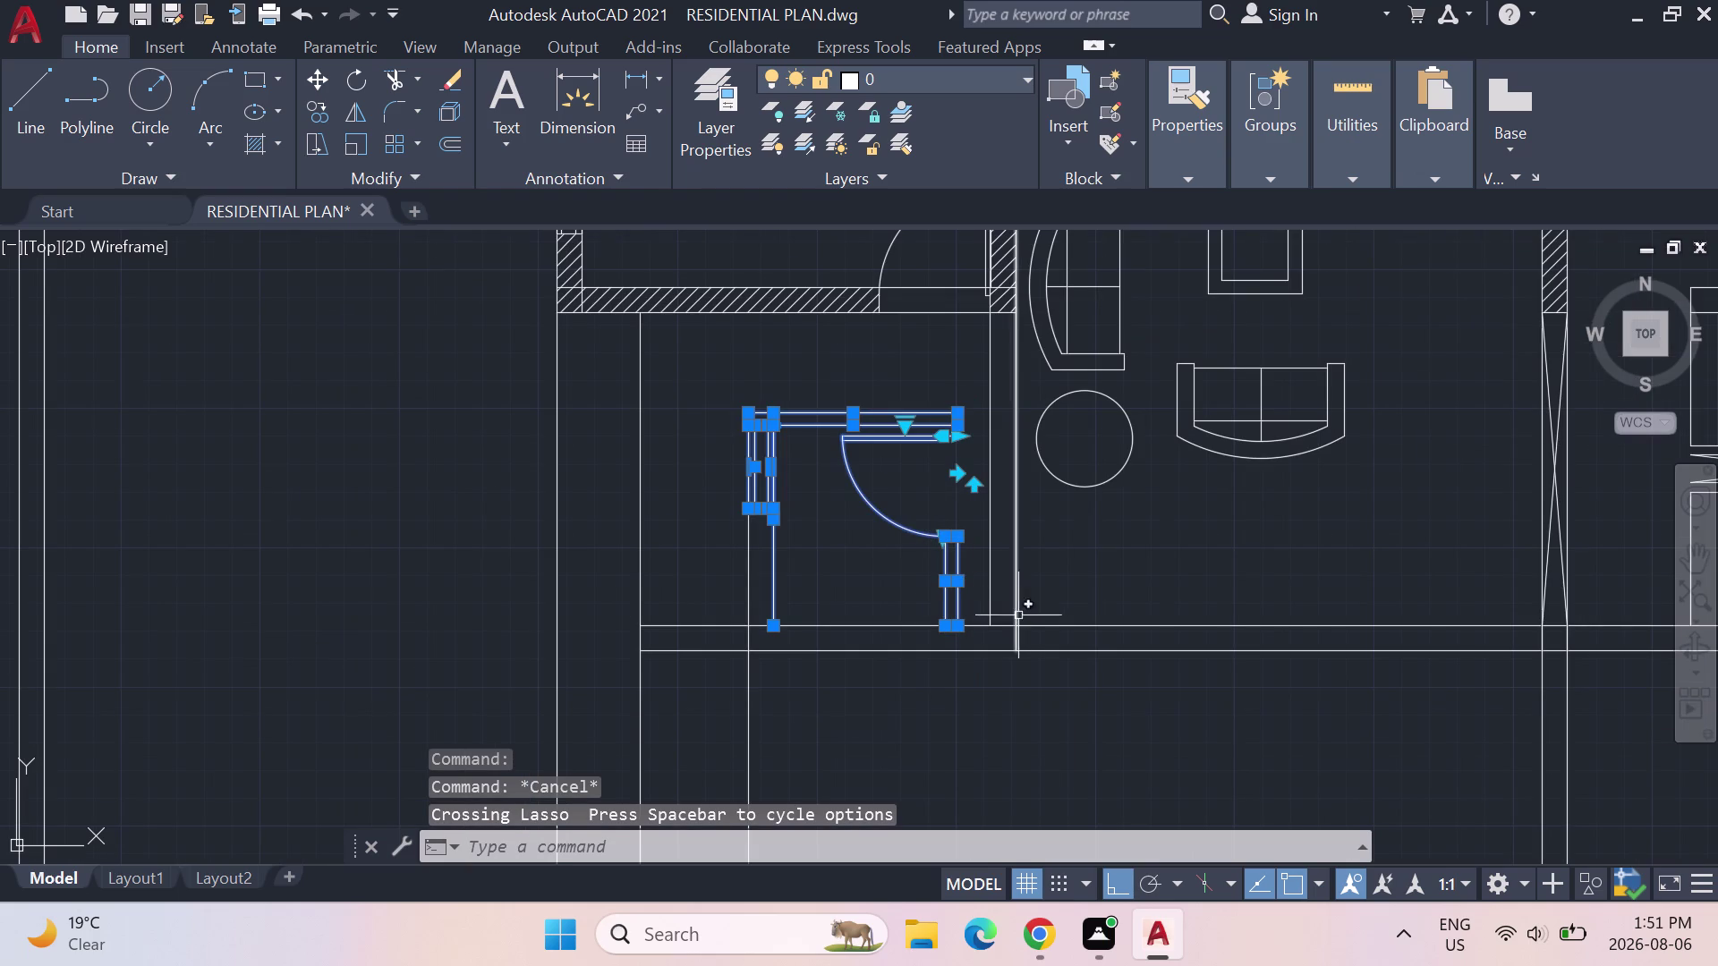
key(m)
key(Return)
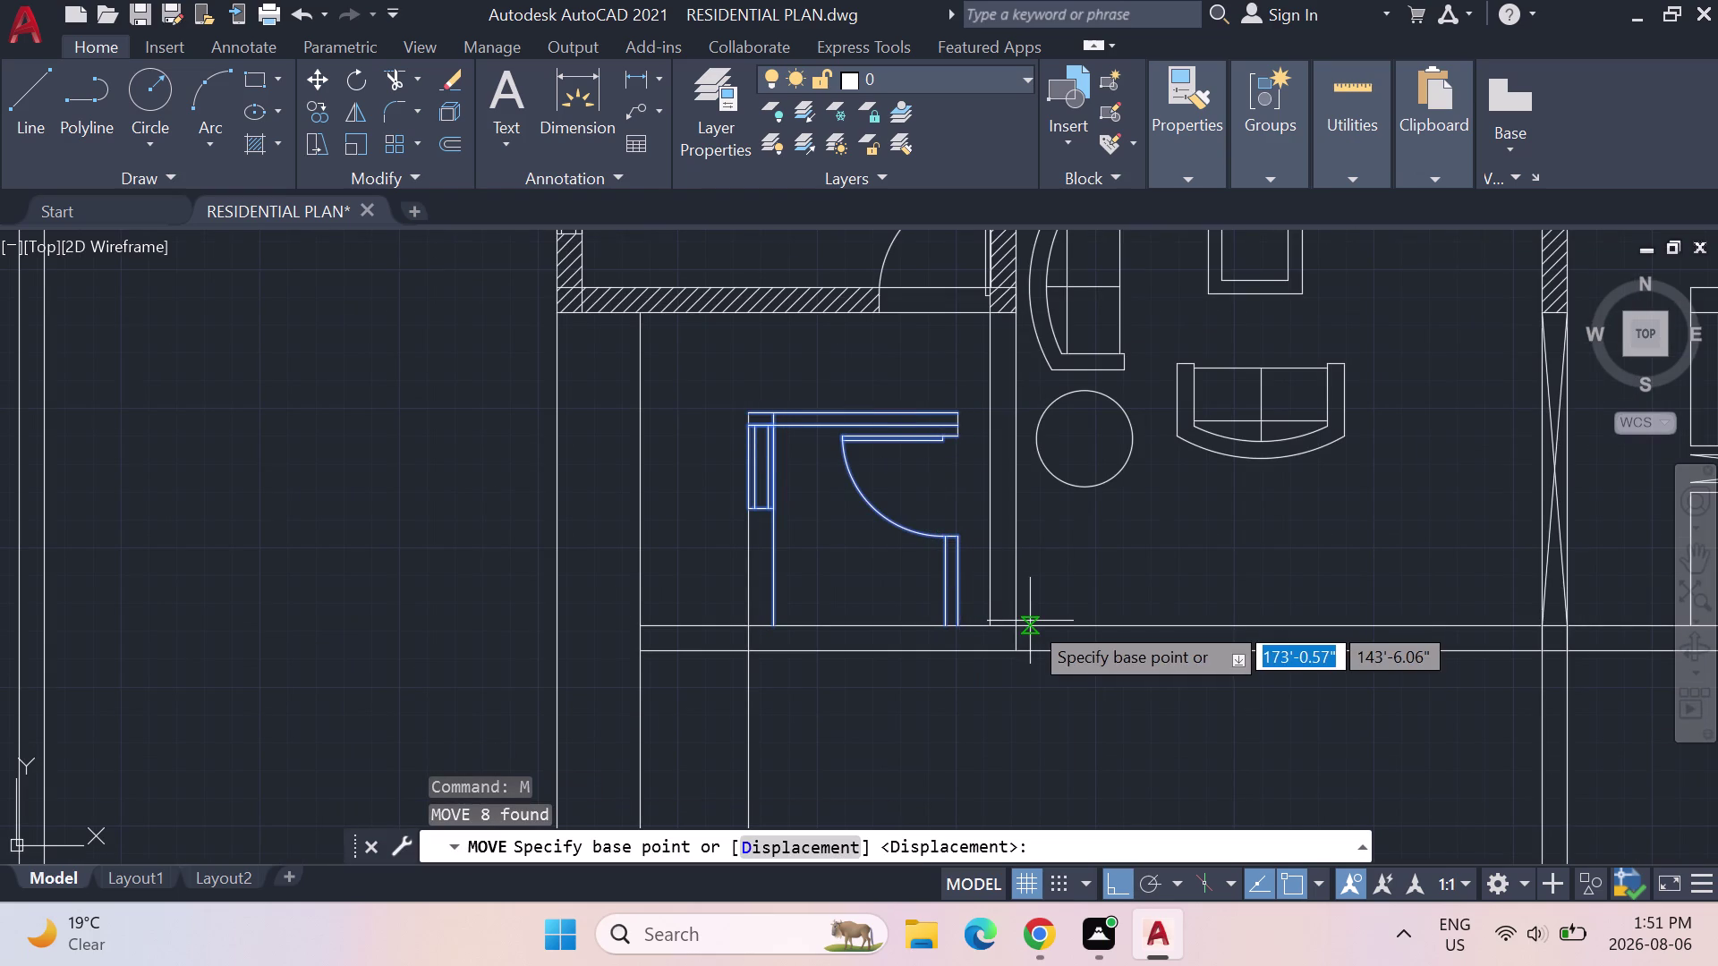
click(957, 624)
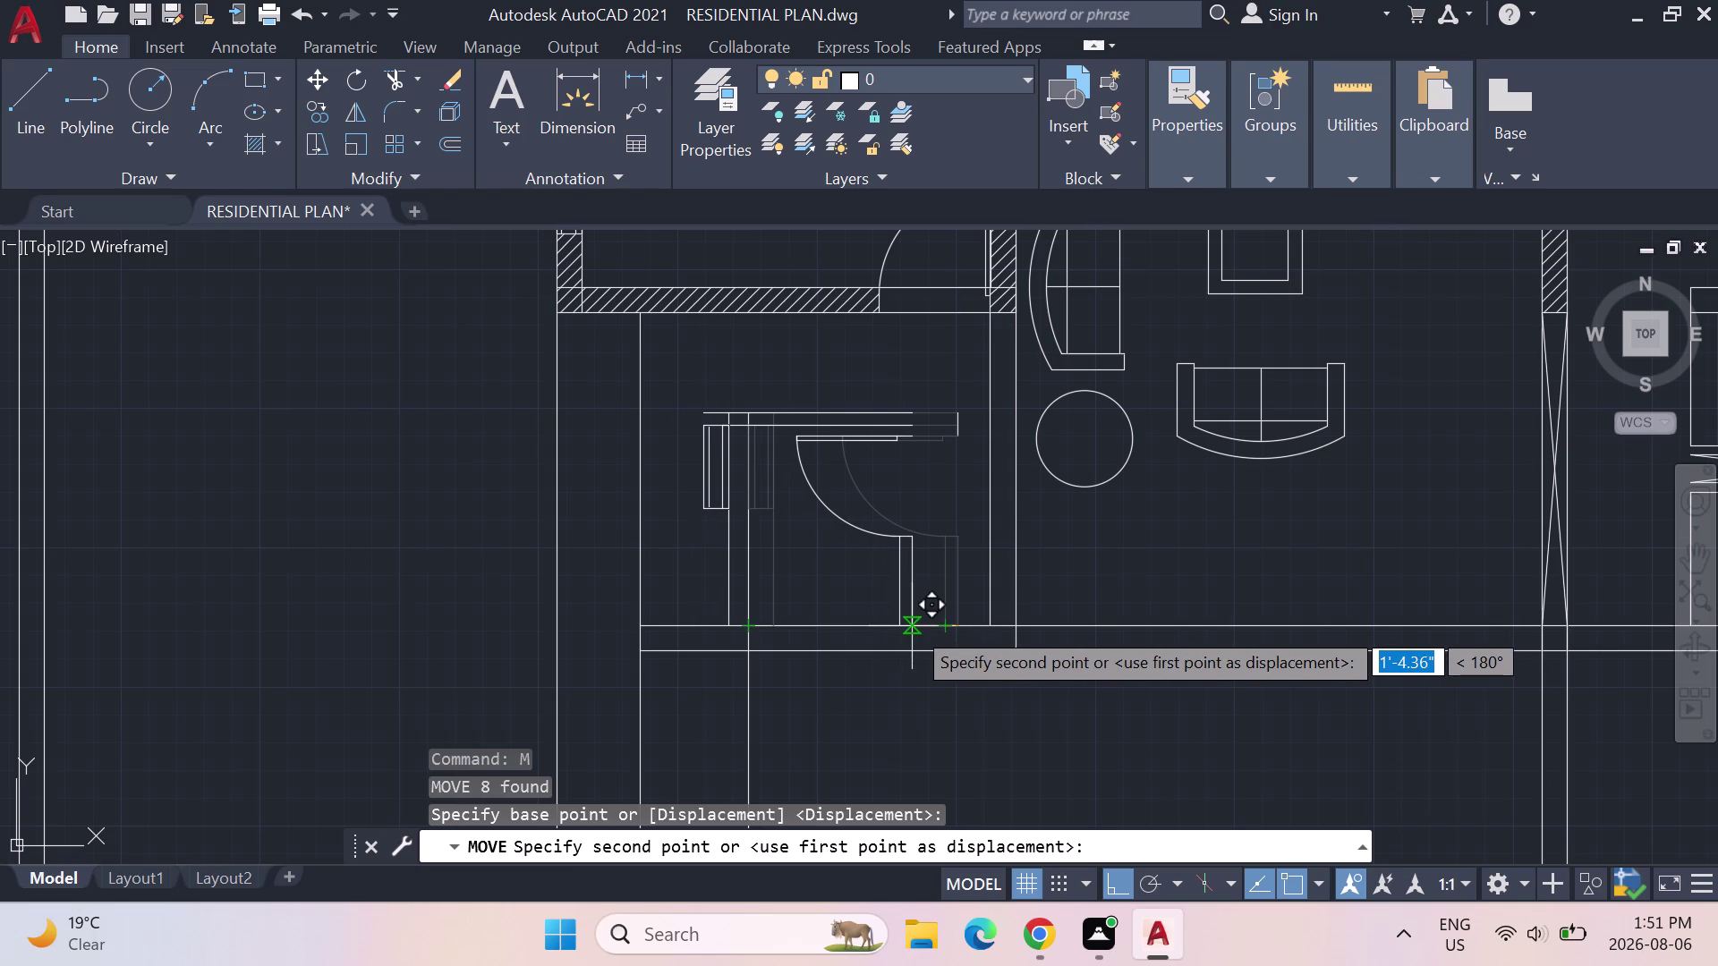
click(961, 621)
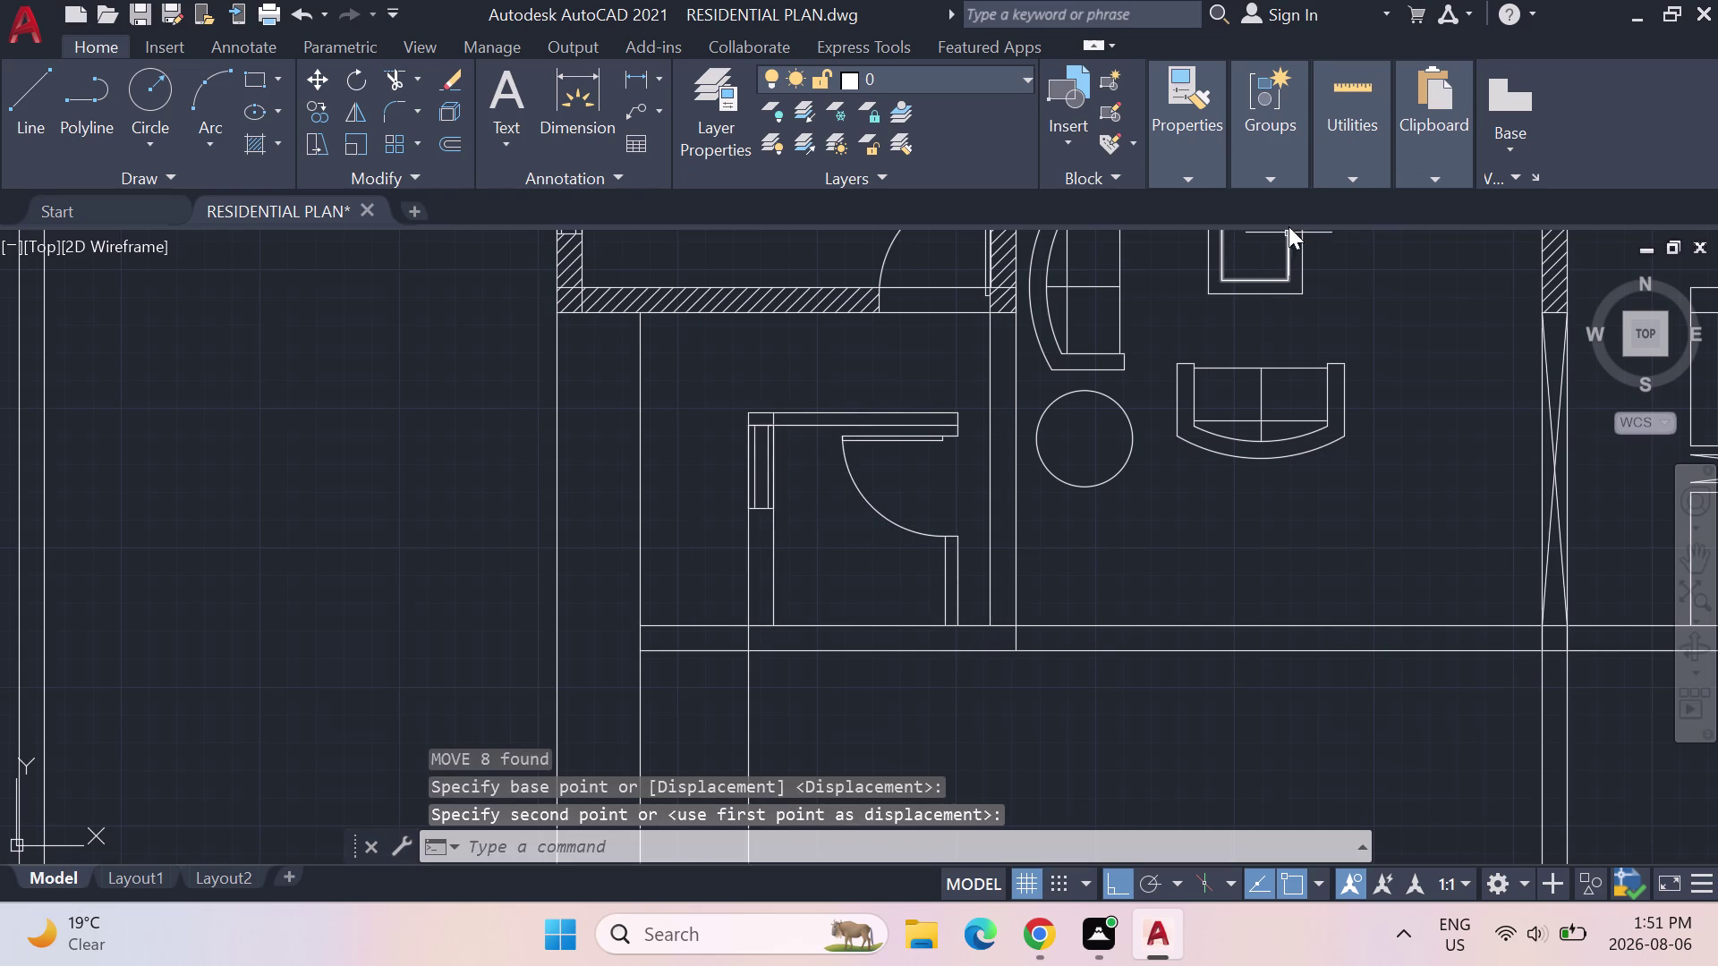
click(1361, 156)
click(1356, 141)
click(1358, 209)
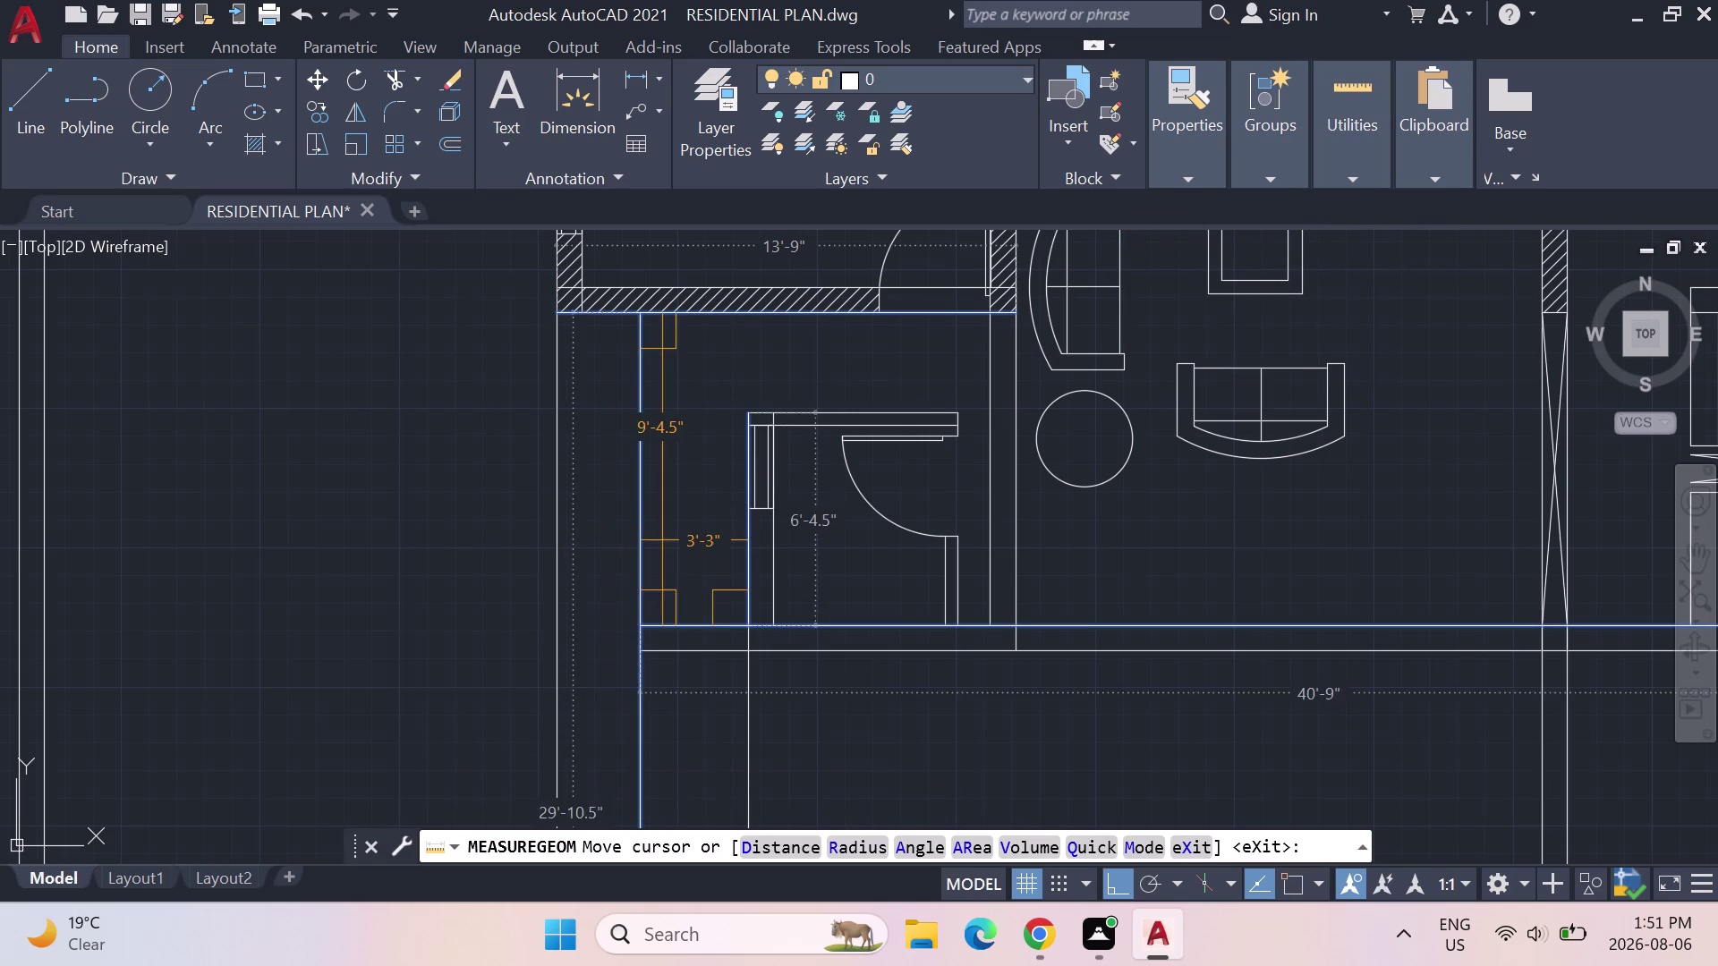
key(Escape)
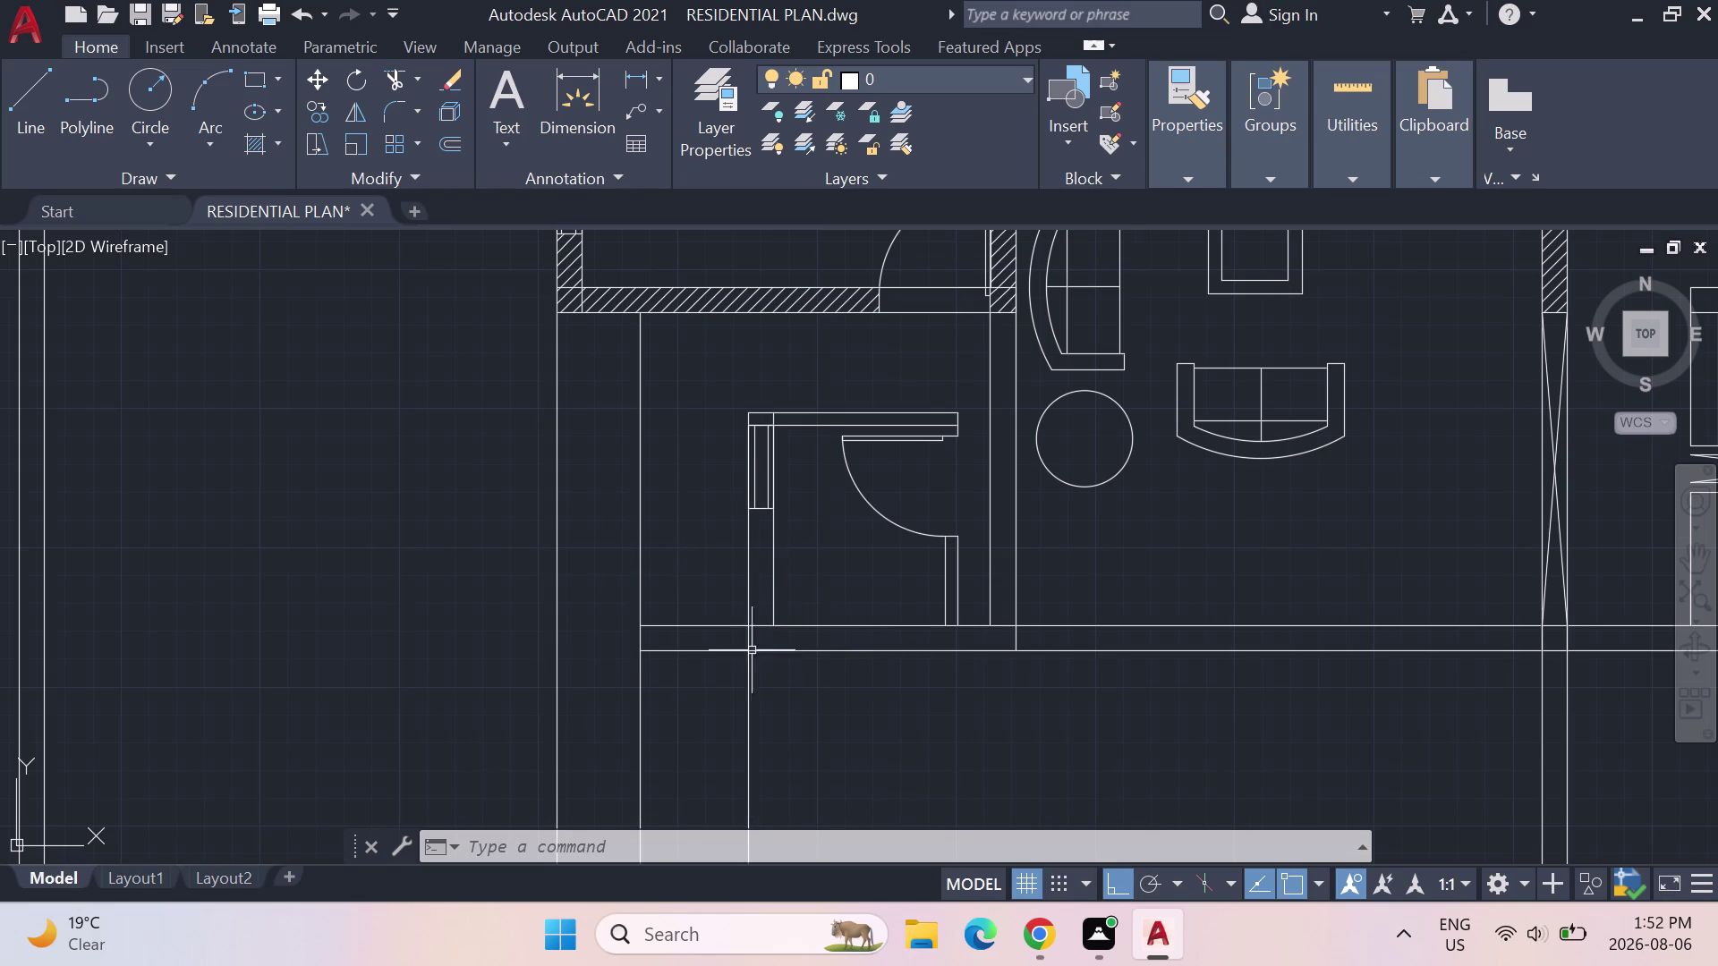
click(748, 712)
Delete the stray line under the door and offset the left wall line 9" into the room.
key(Delete)
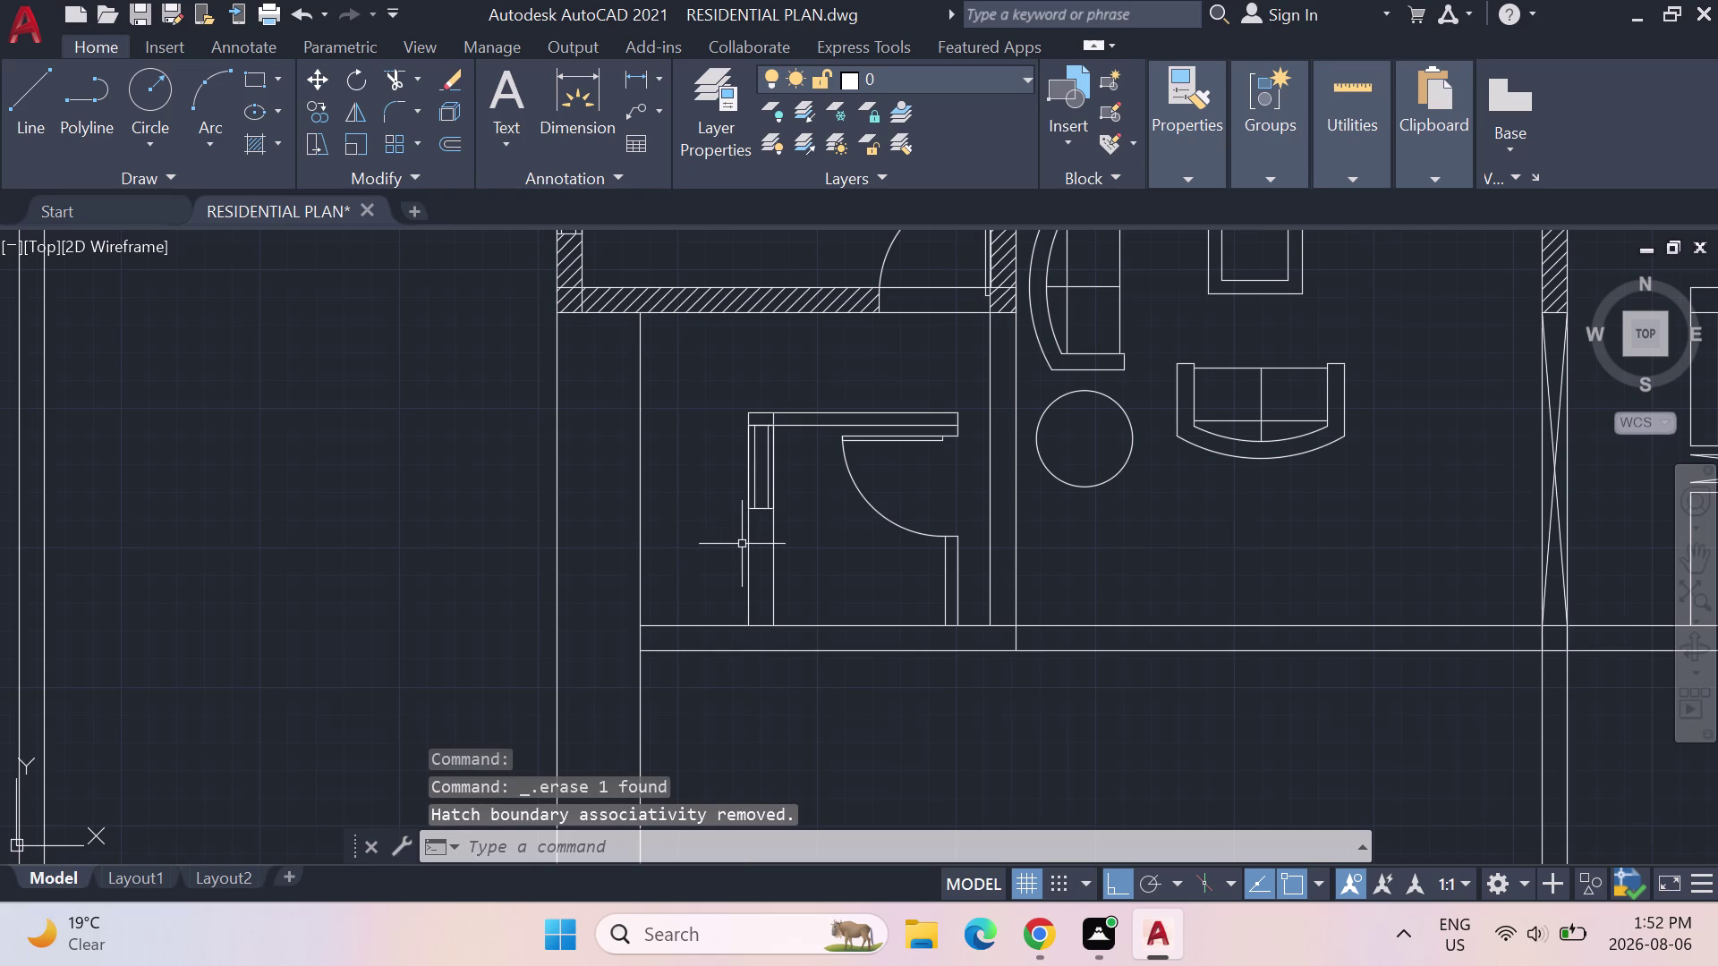
text(OFF)
key(Return)
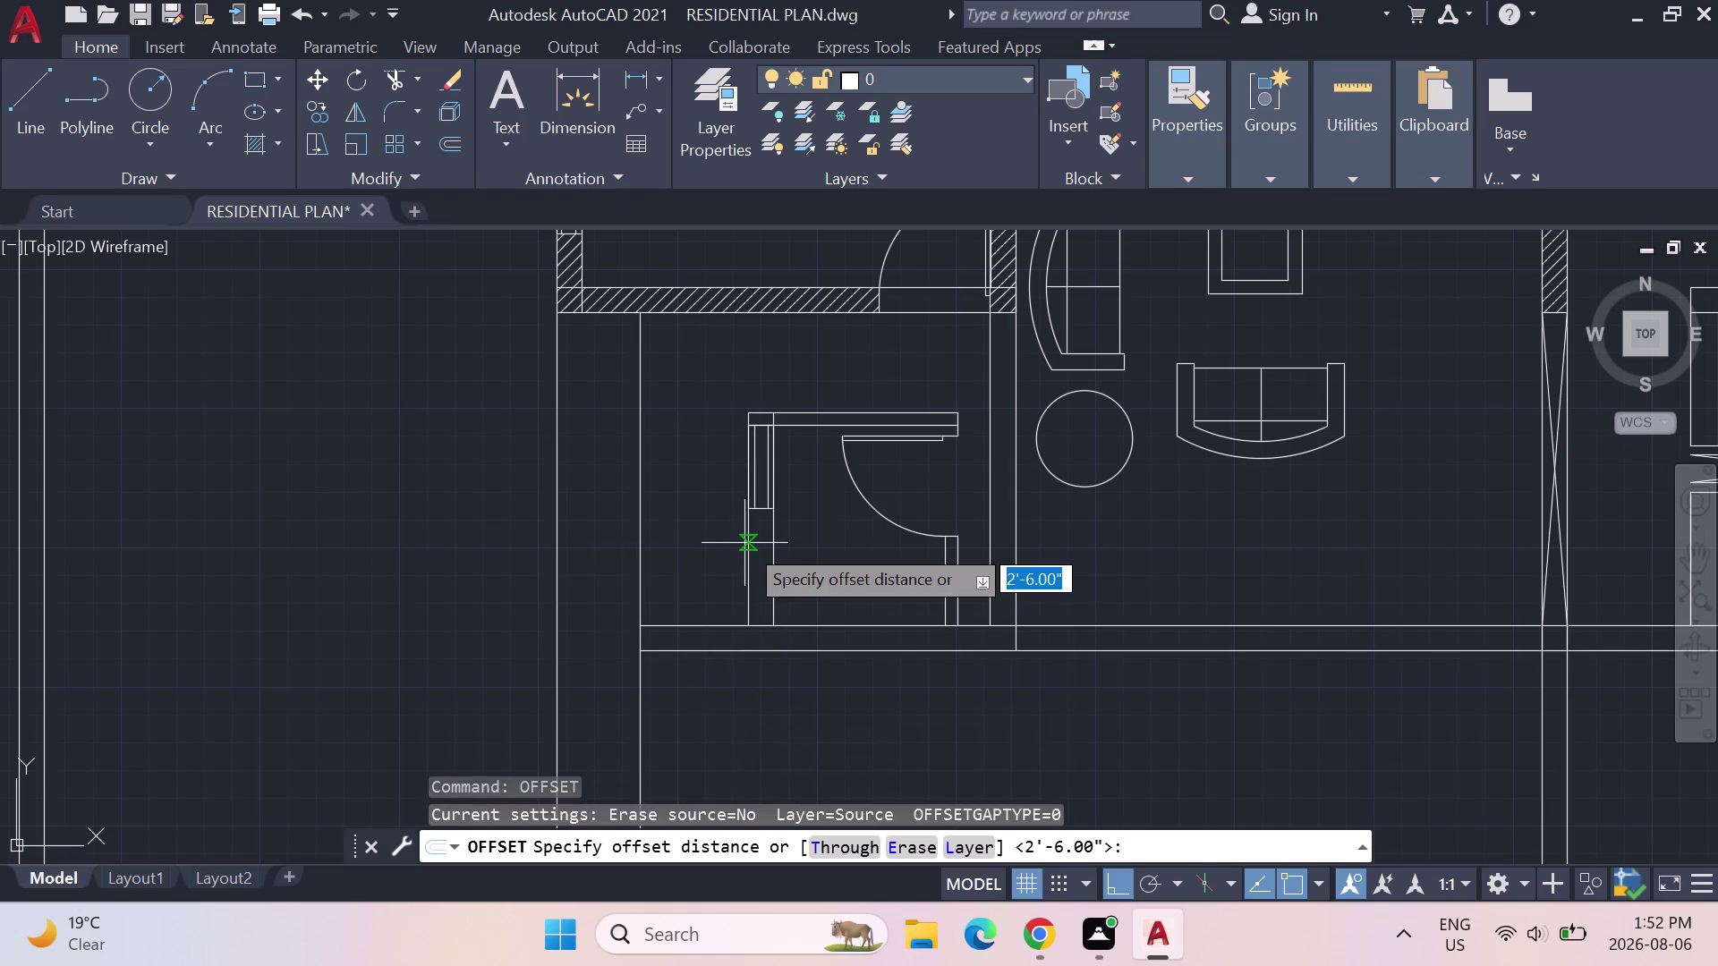
text(9")
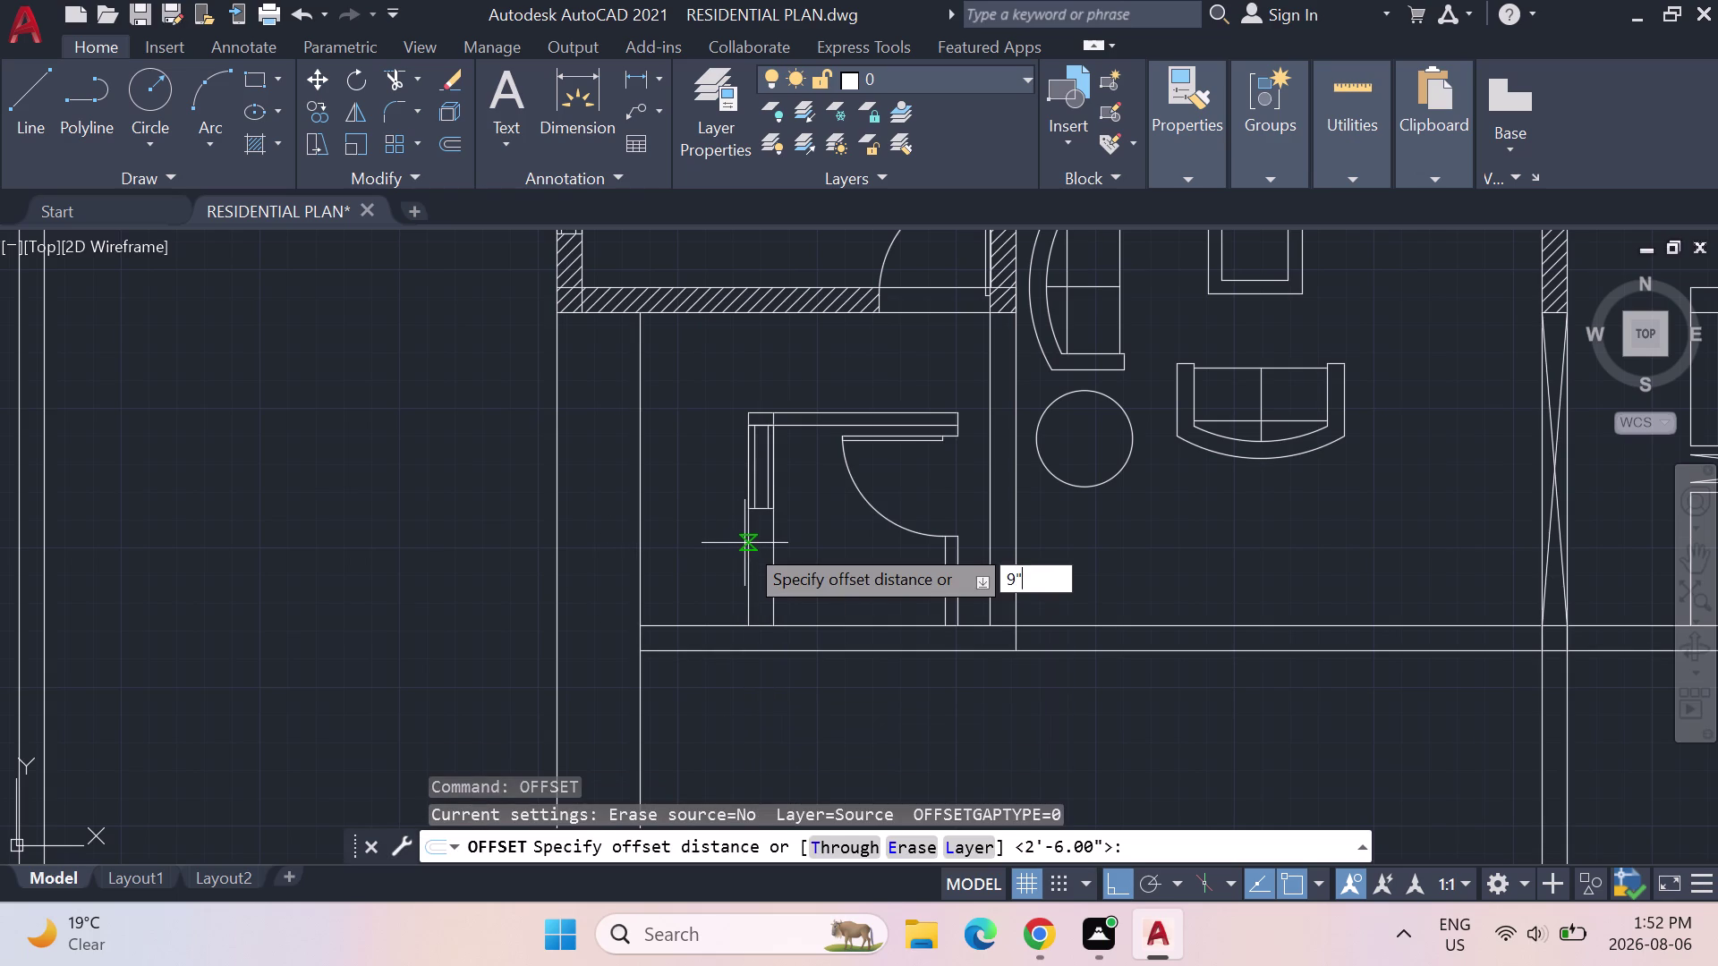
key(Return)
click(642, 466)
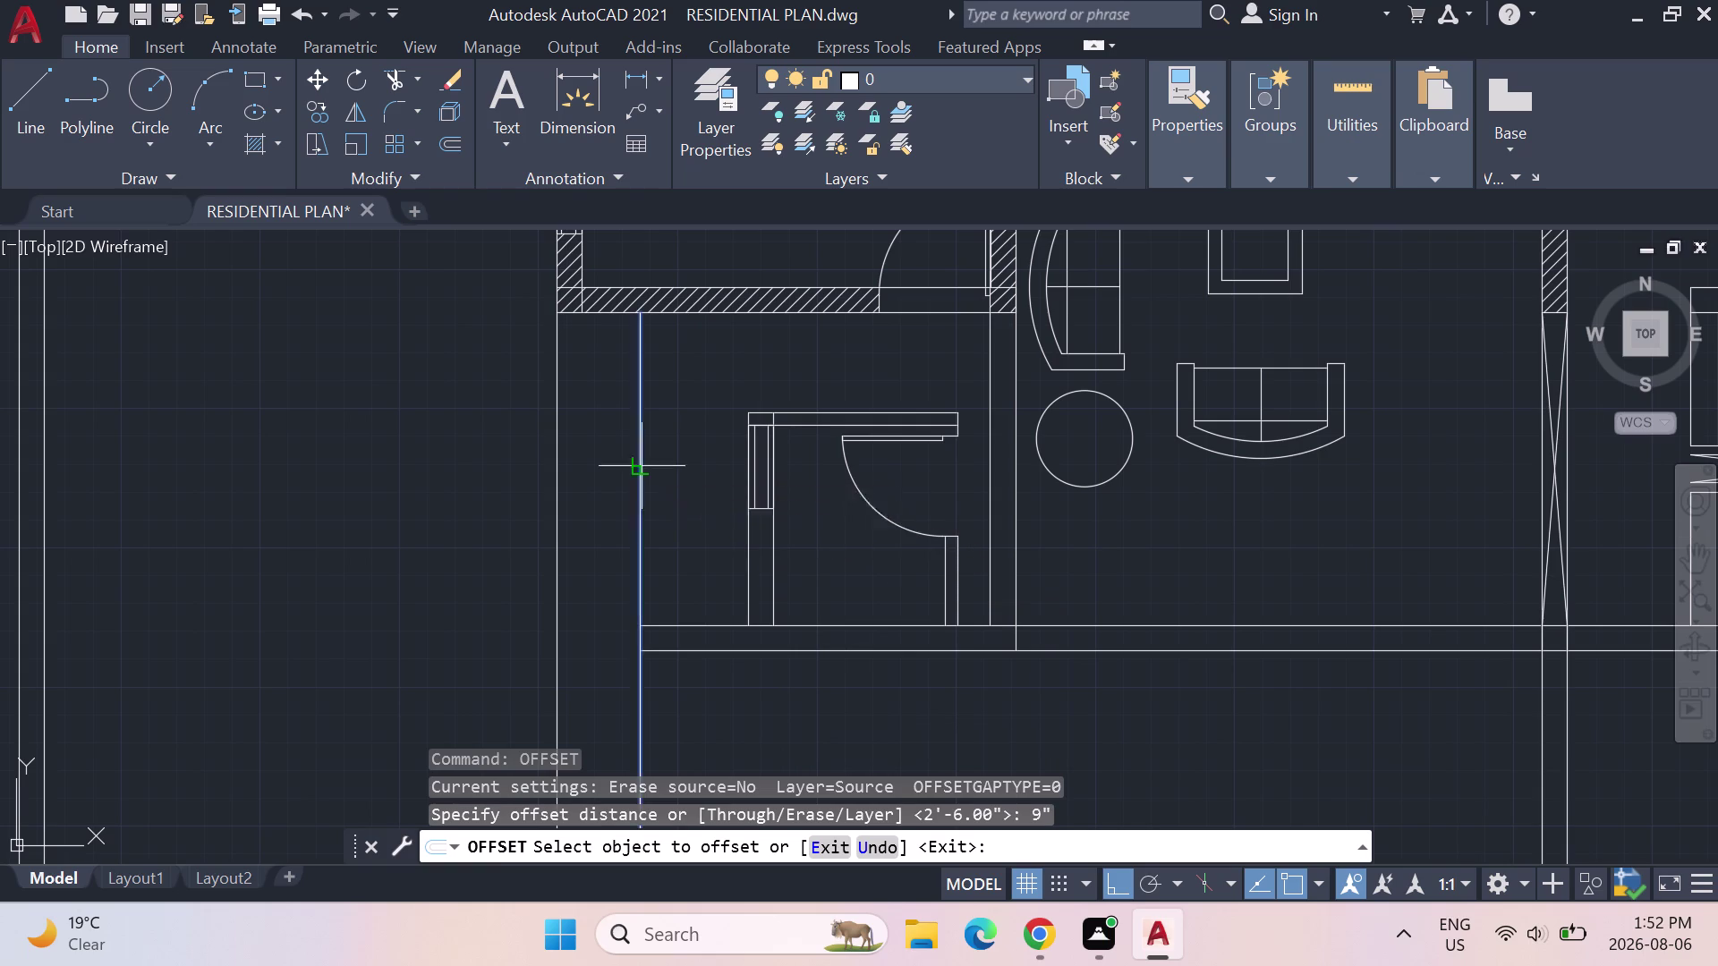
click(667, 491)
key(Escape)
key(Escape)
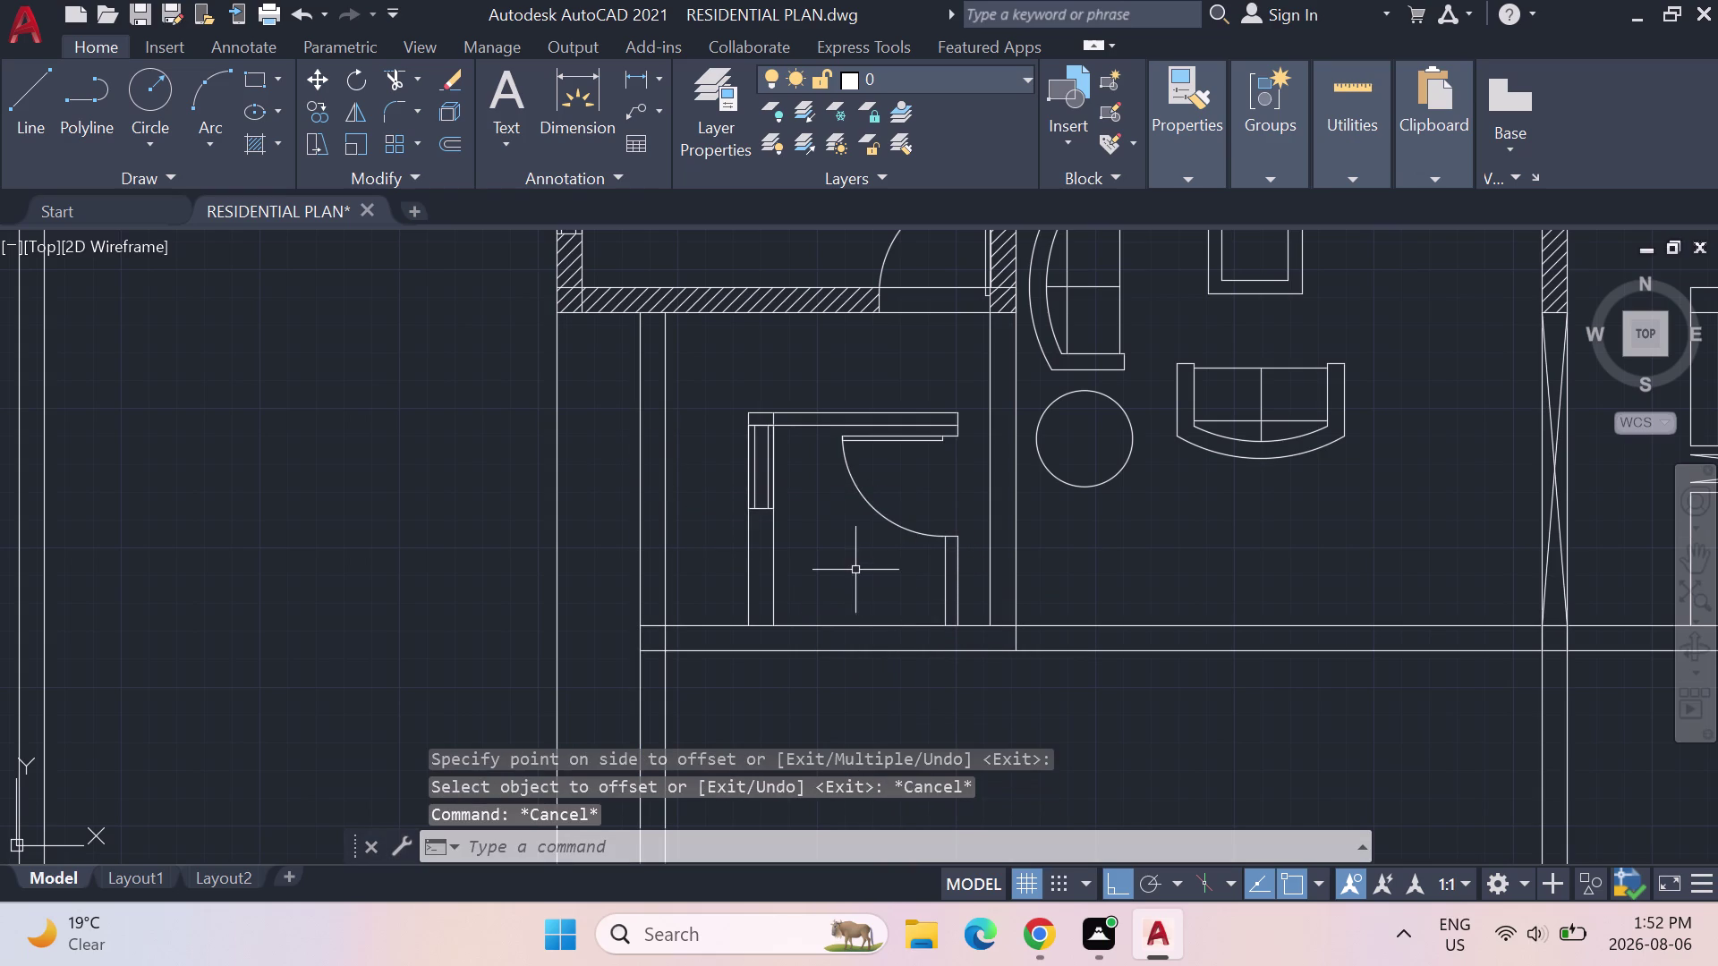
drag(977, 574, 785, 589)
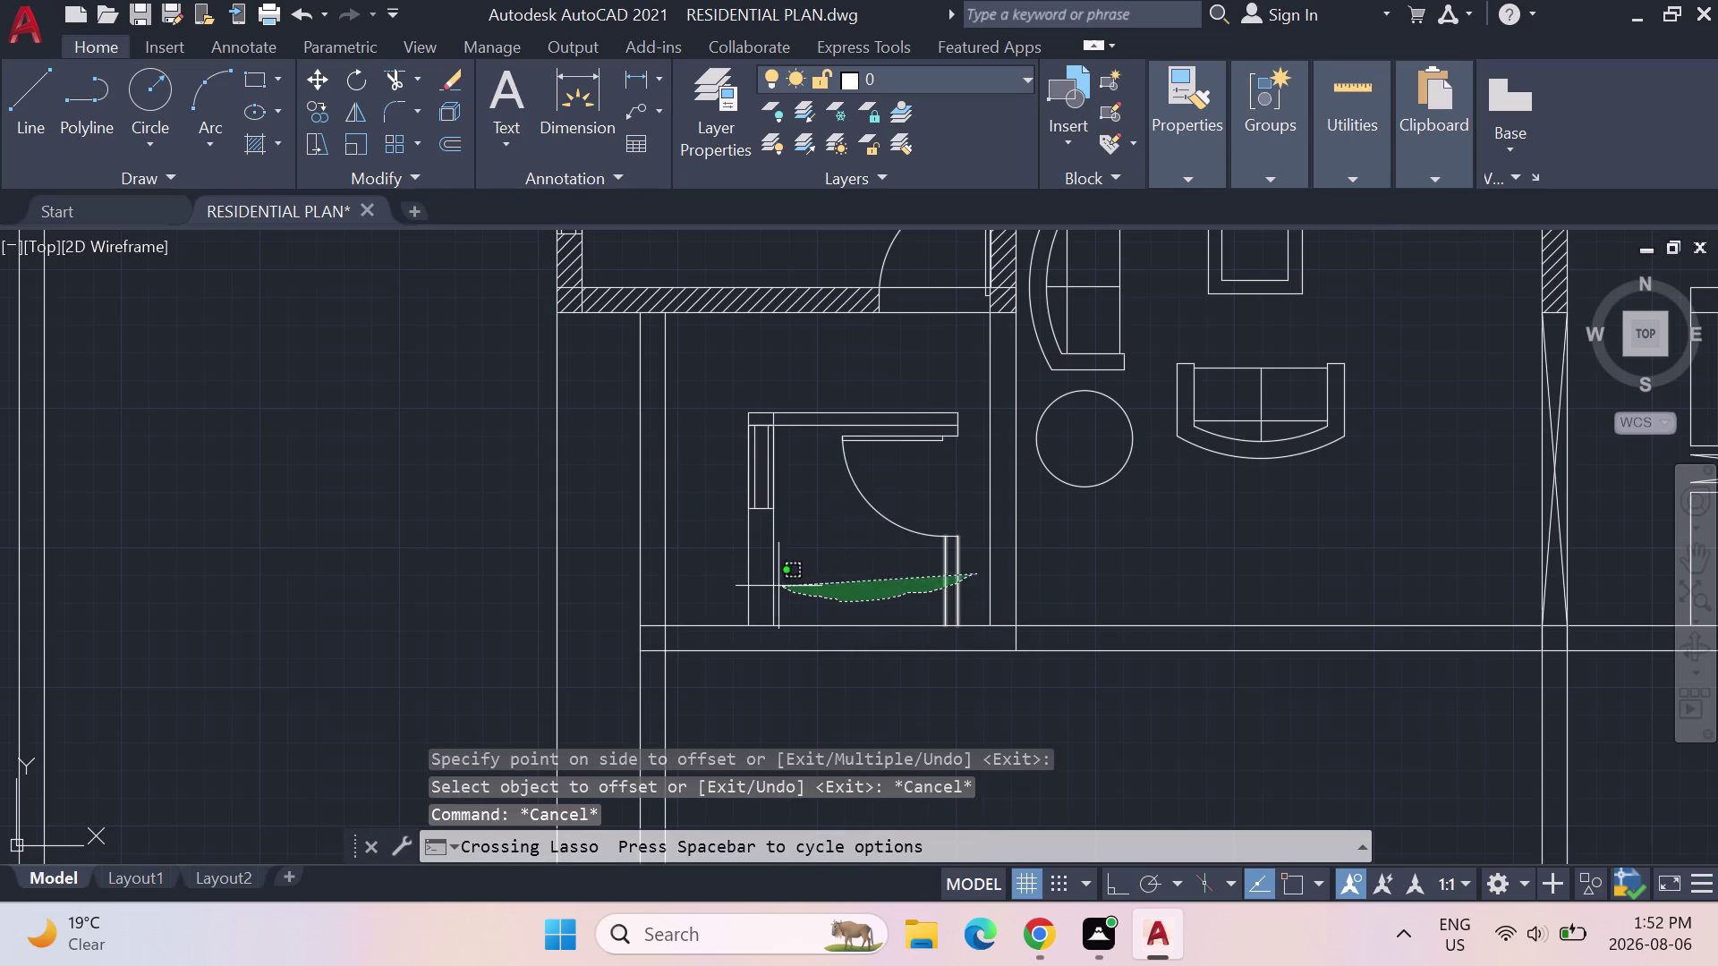
Move the ten-object door and wall block 3'-3" left onto the new wall line, then measure its spacing.
drag(785, 589, 965, 401)
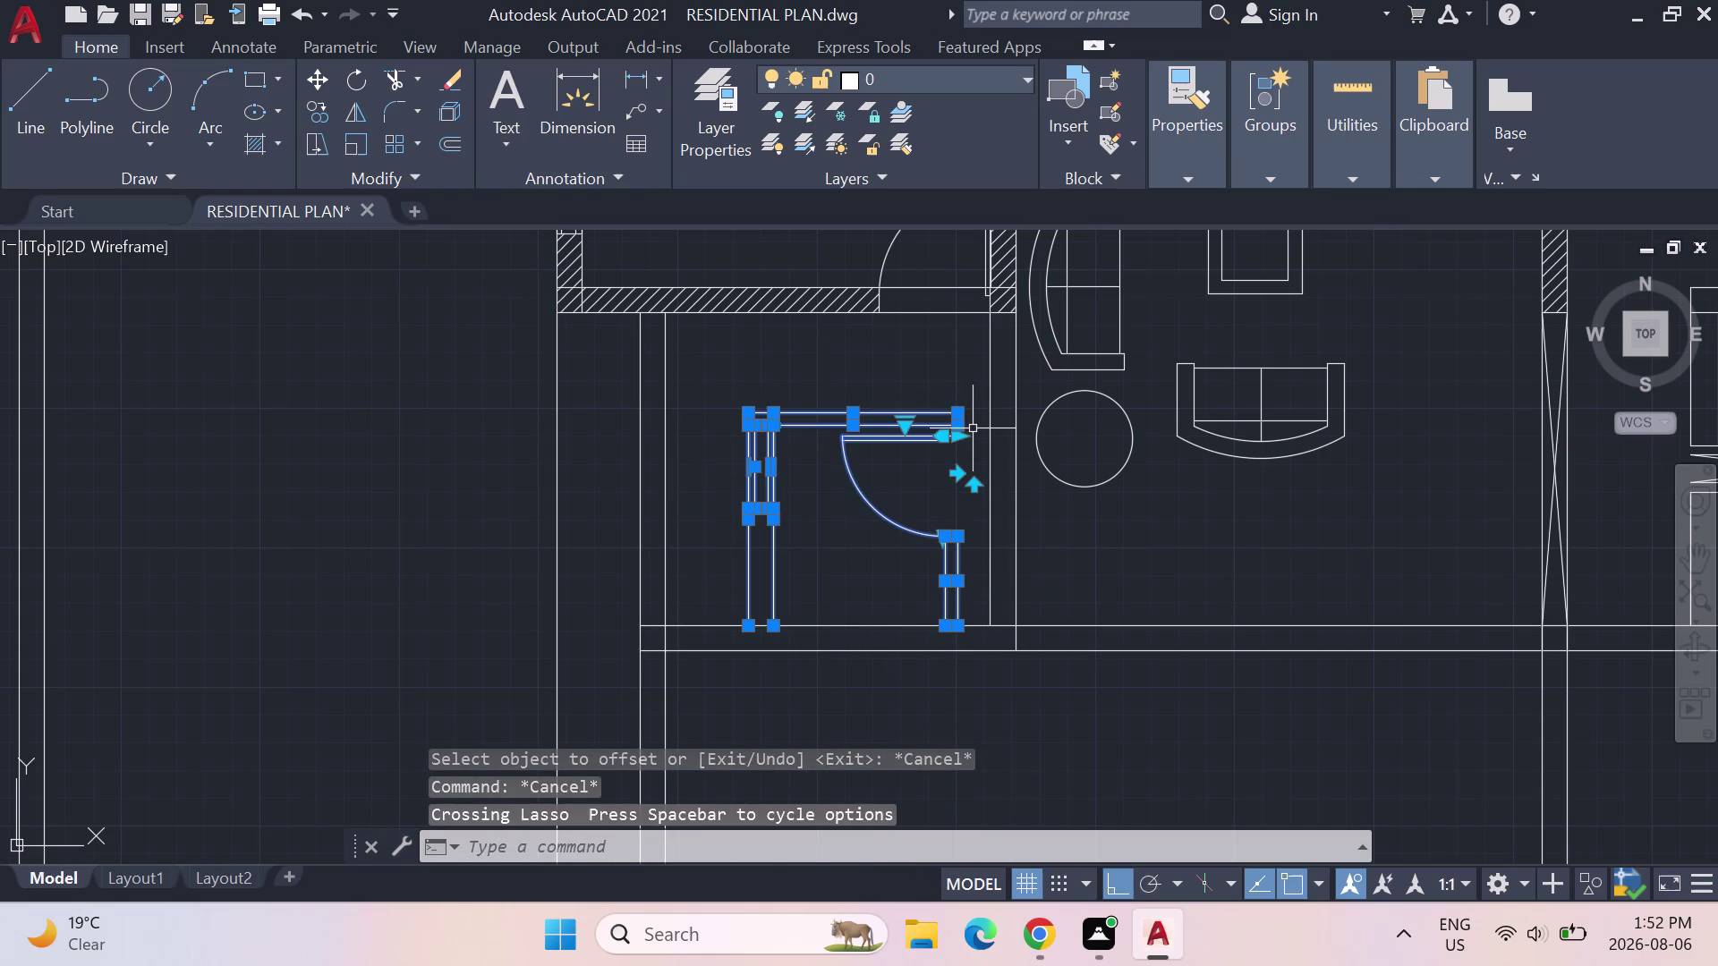
key(m)
key(Return)
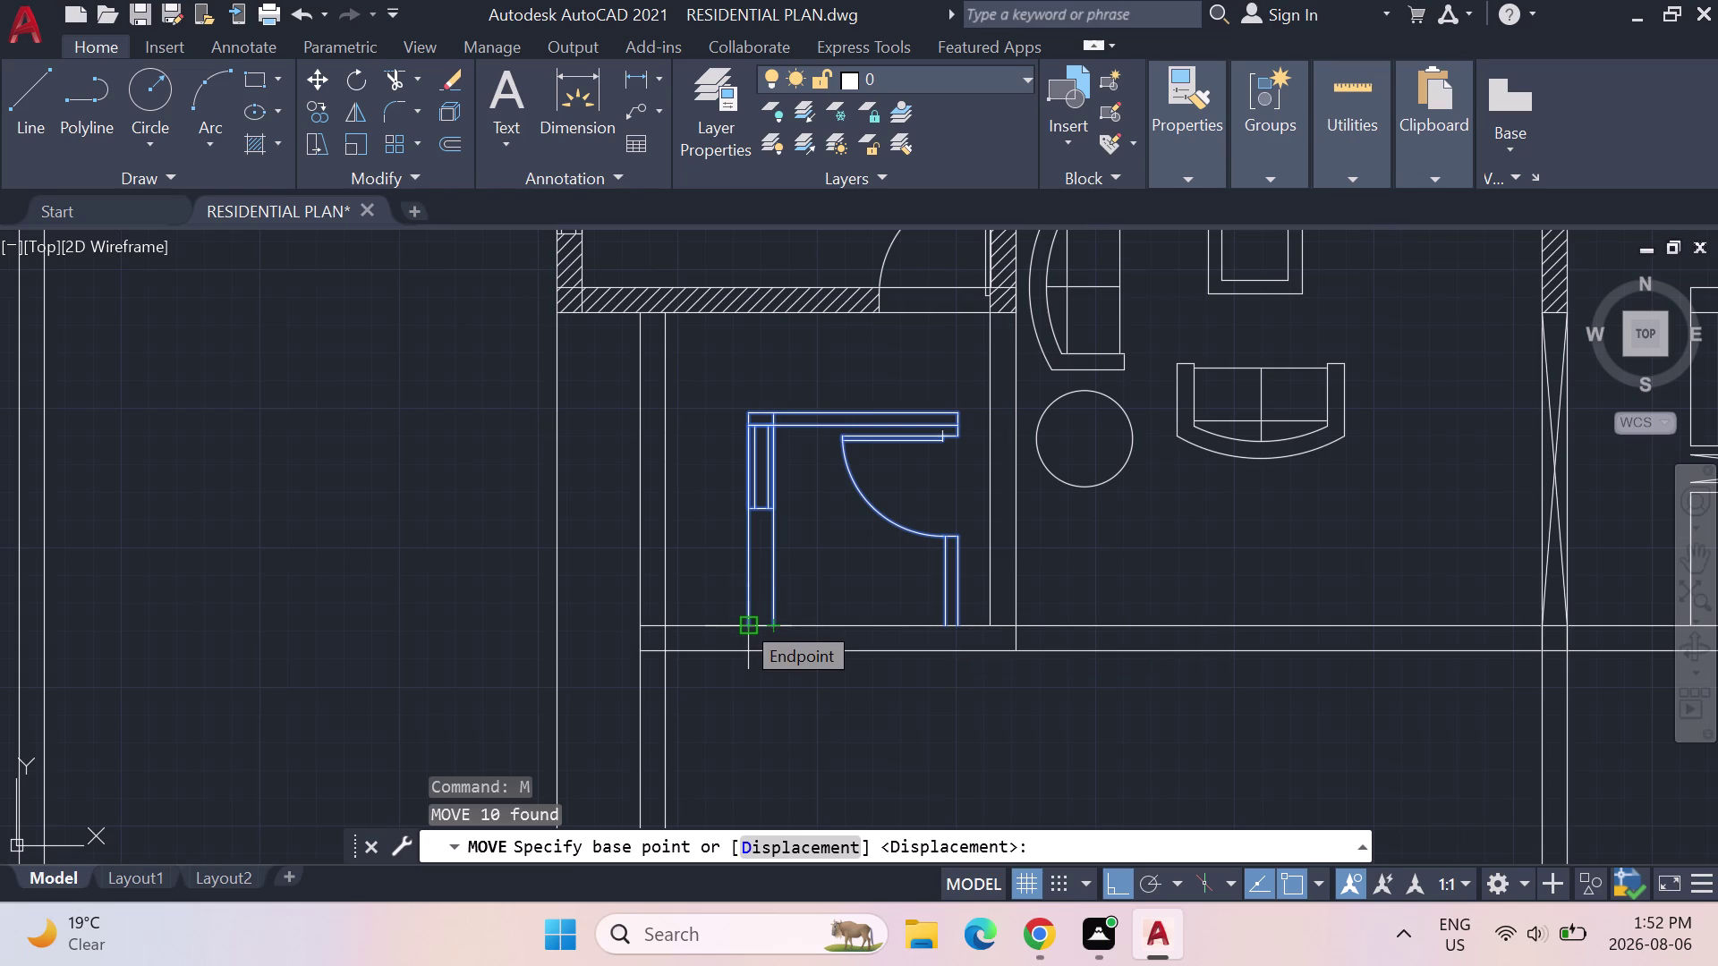
click(741, 620)
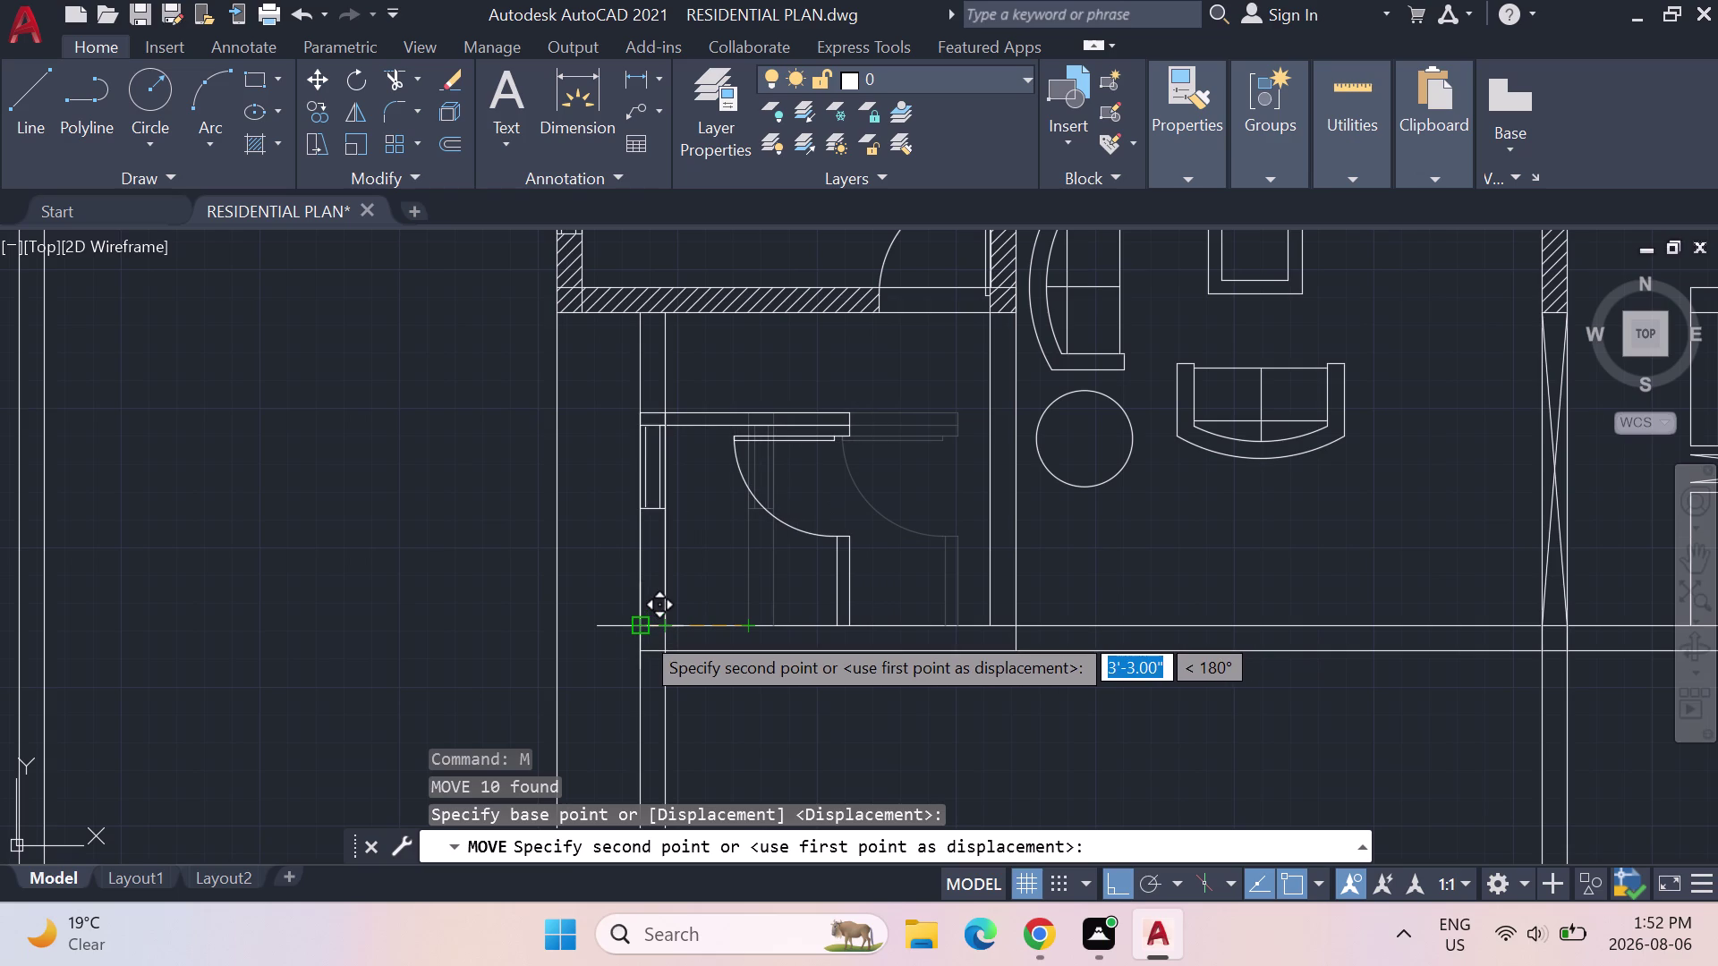
click(640, 632)
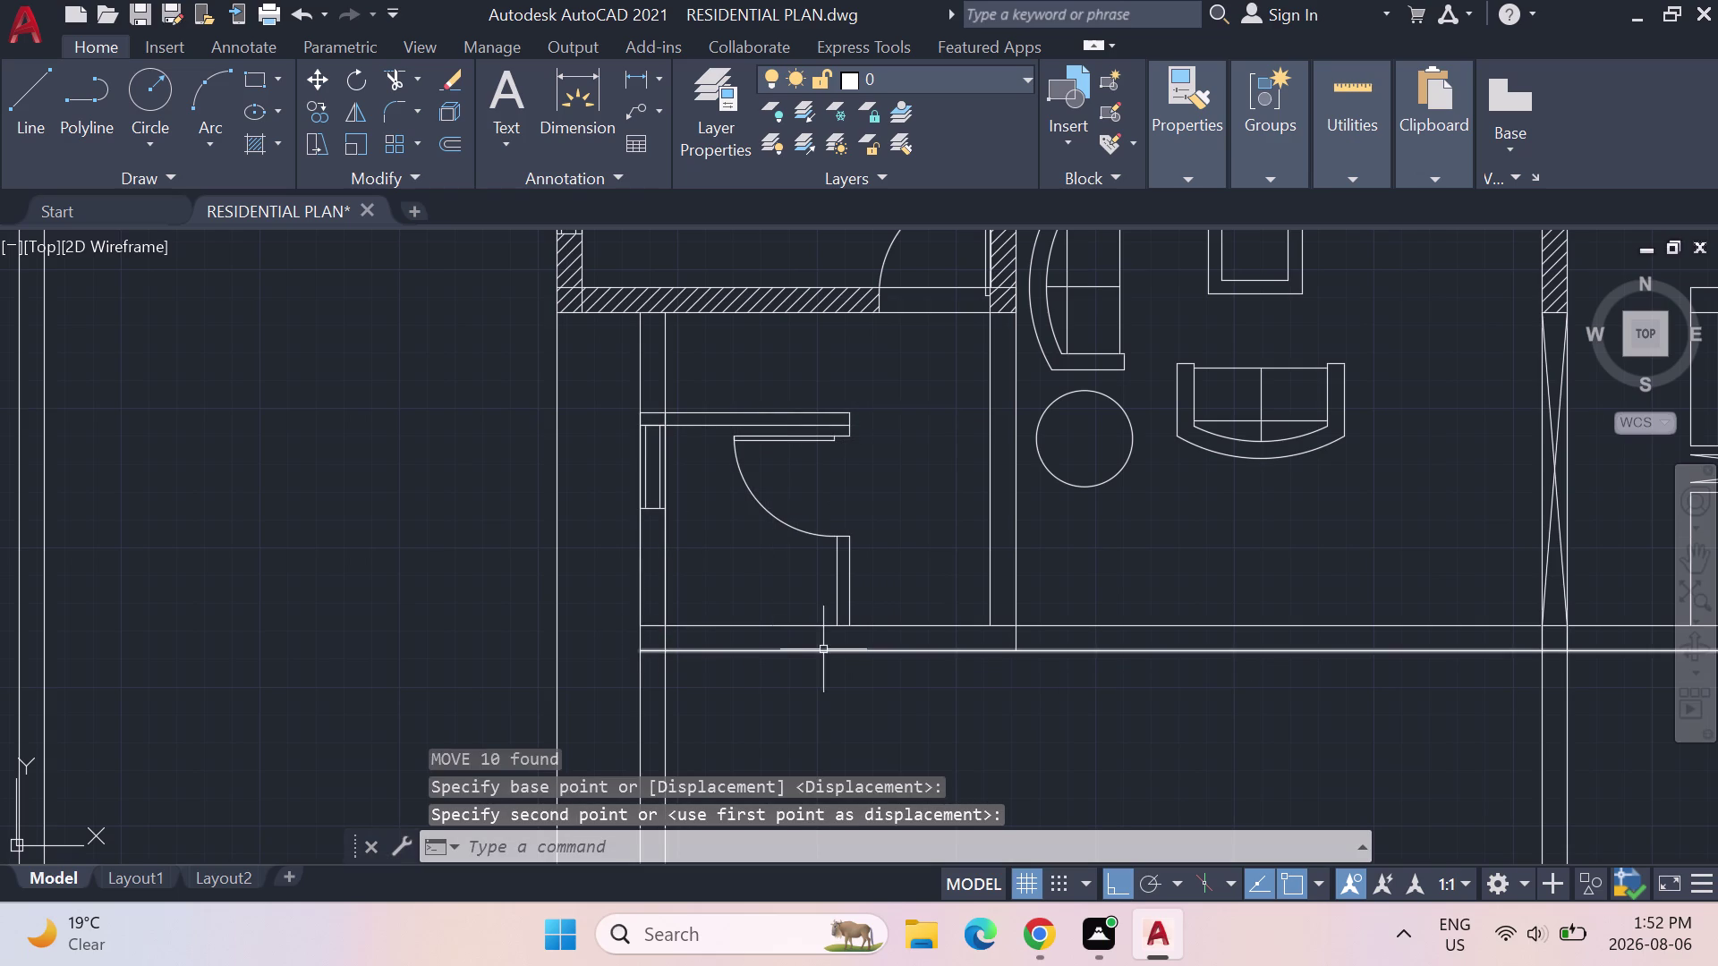
click(1339, 160)
click(1366, 214)
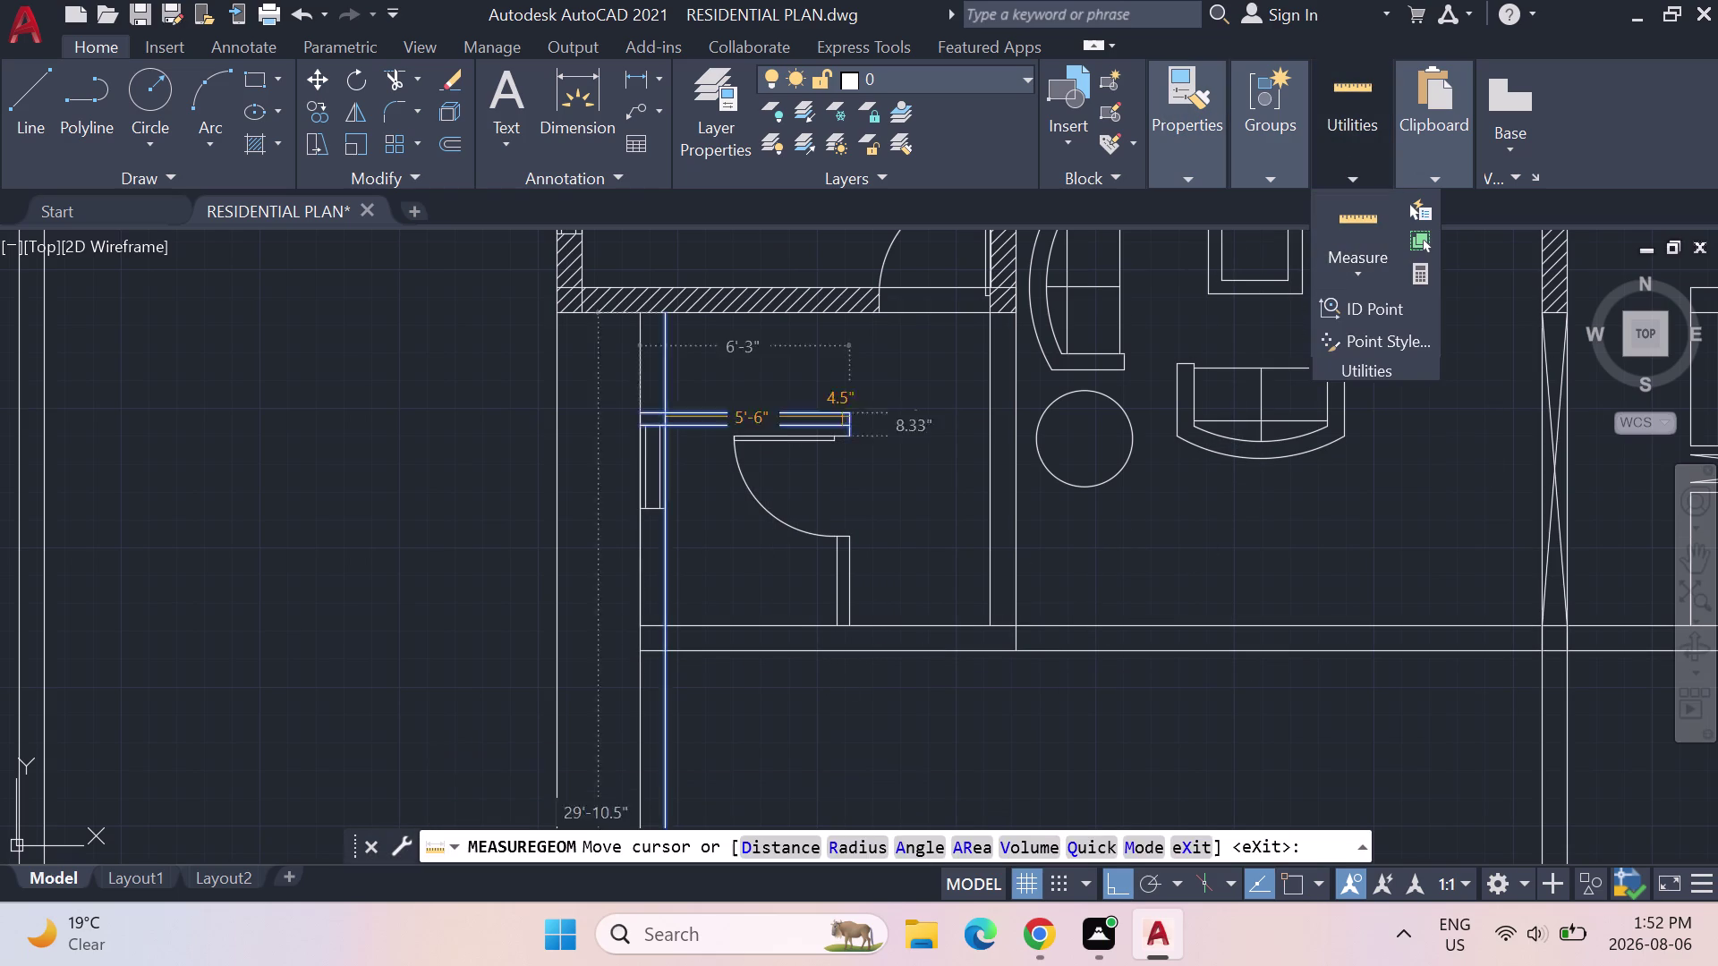